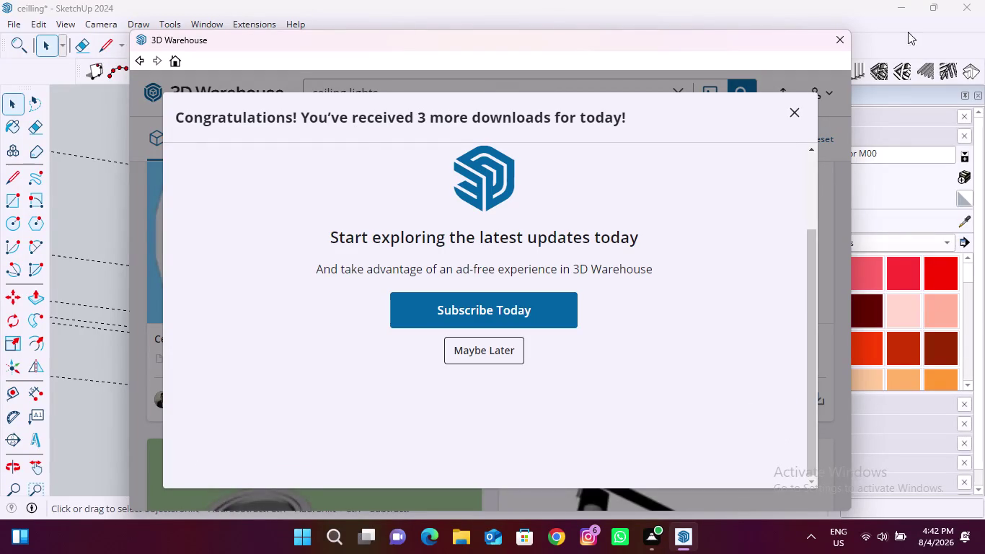
Download the 3D Warehouse 'ceiling light OL251733' and load it straight into the ceiling model.
click(791, 112)
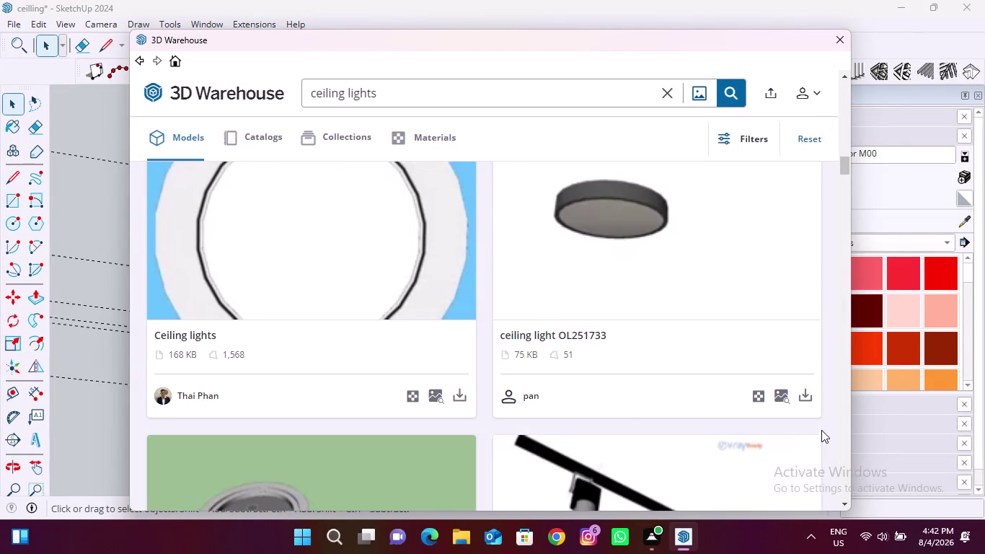
click(809, 397)
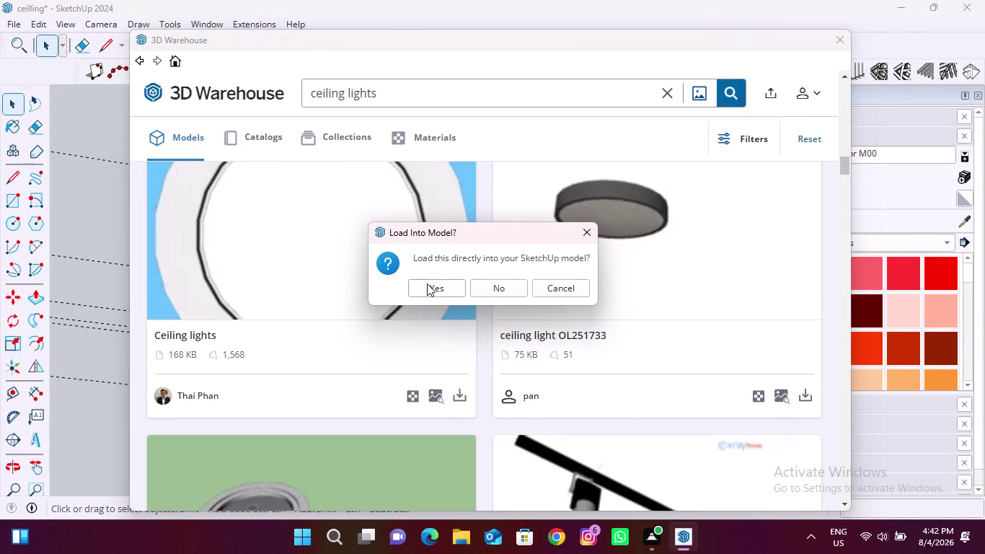
click(427, 283)
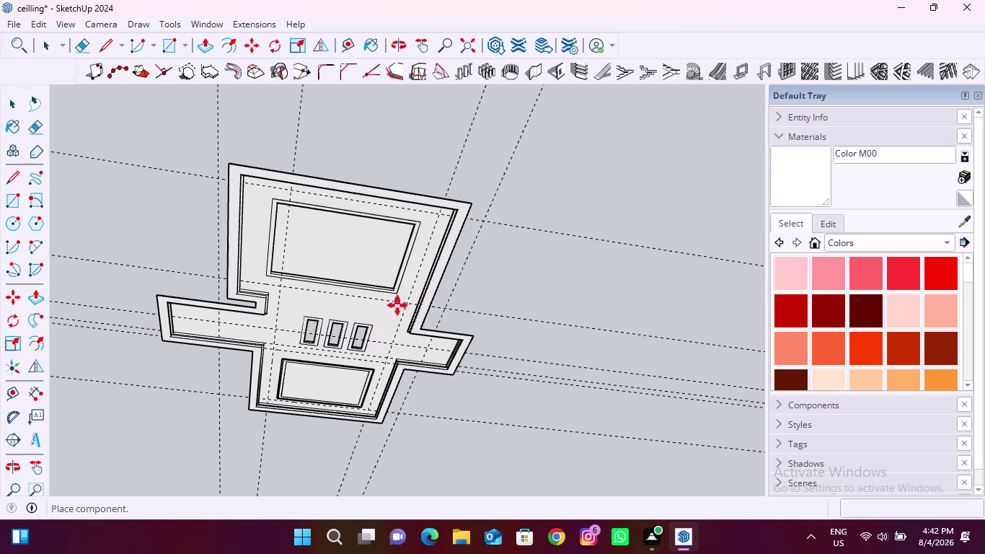
Drop the downloaded ceiling light onto the false ceiling.
scroll(up, 3)
scroll(up, 3)
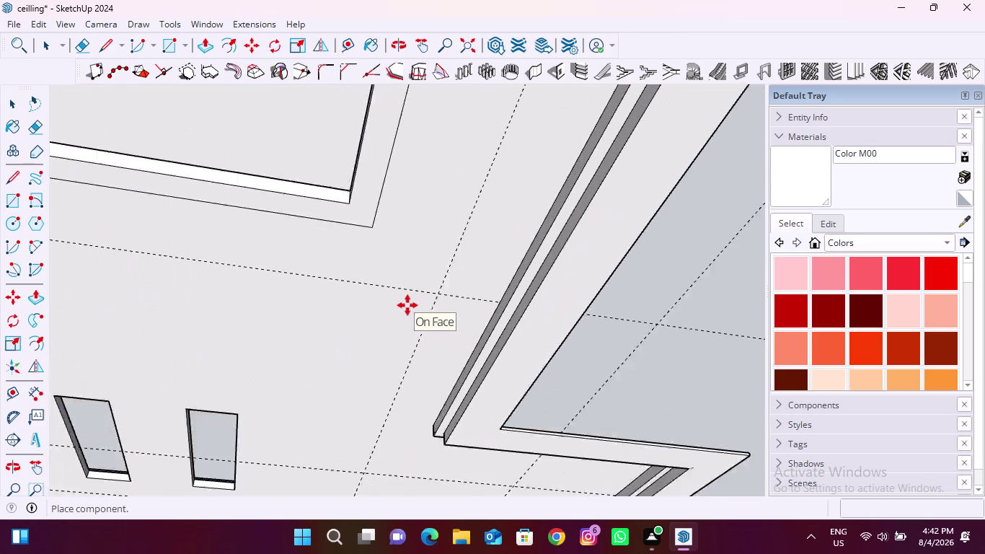
scroll(up, 3)
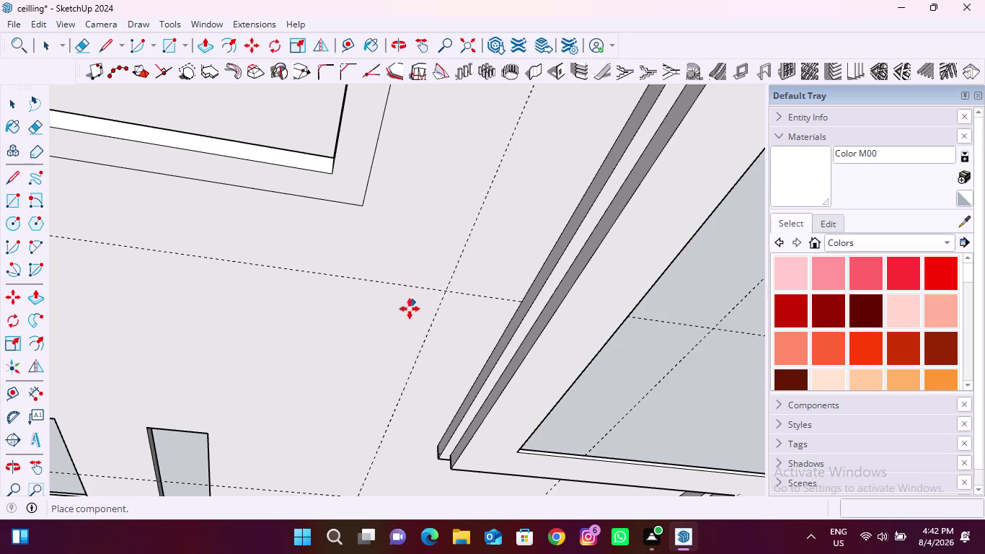
scroll(down, 3)
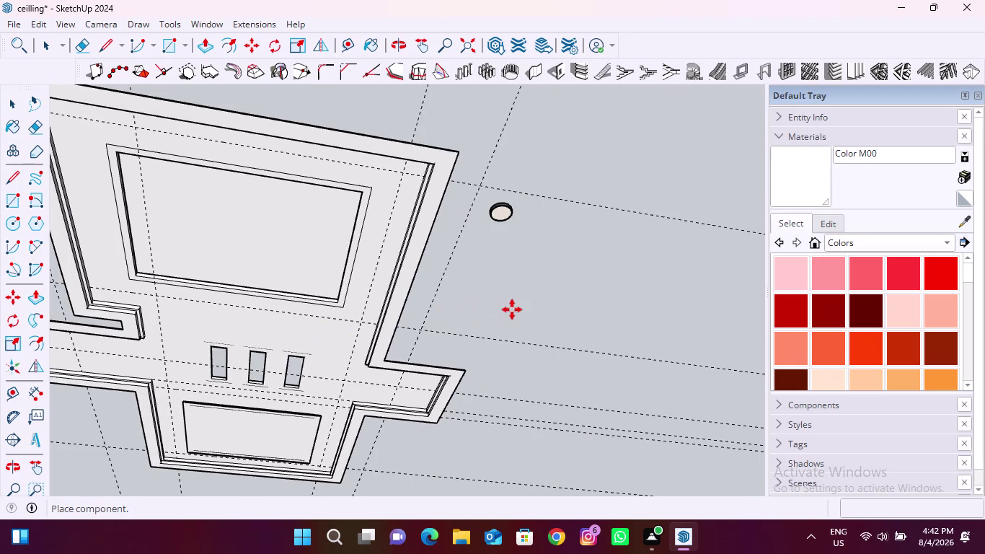
click(512, 318)
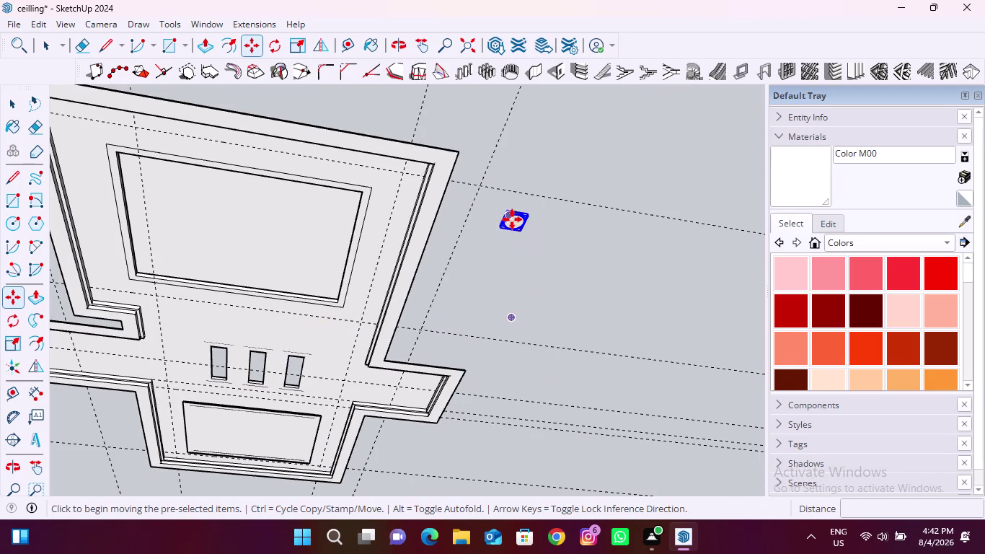
scroll(up, 3)
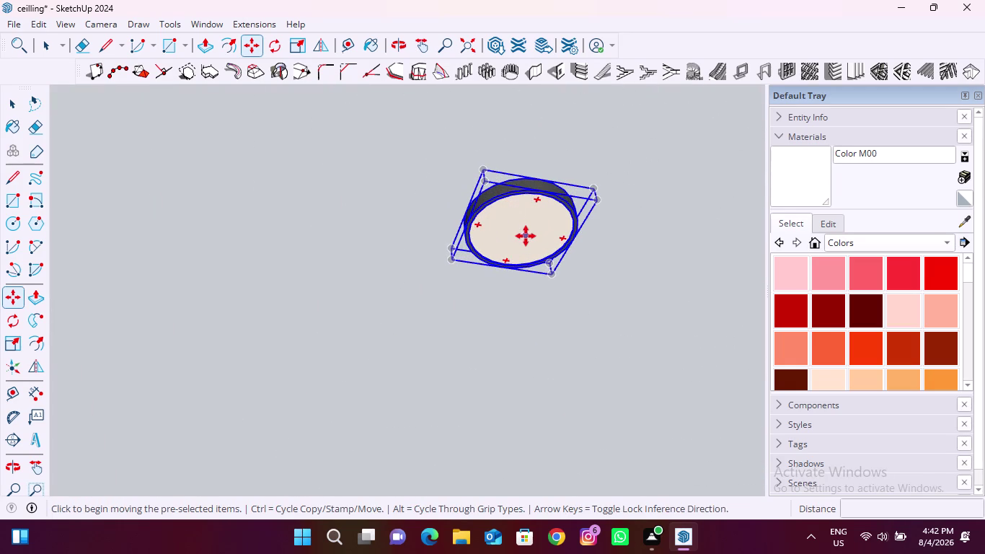
Move the light to a spot near the panel's corner.
click(525, 234)
scroll(down, 3)
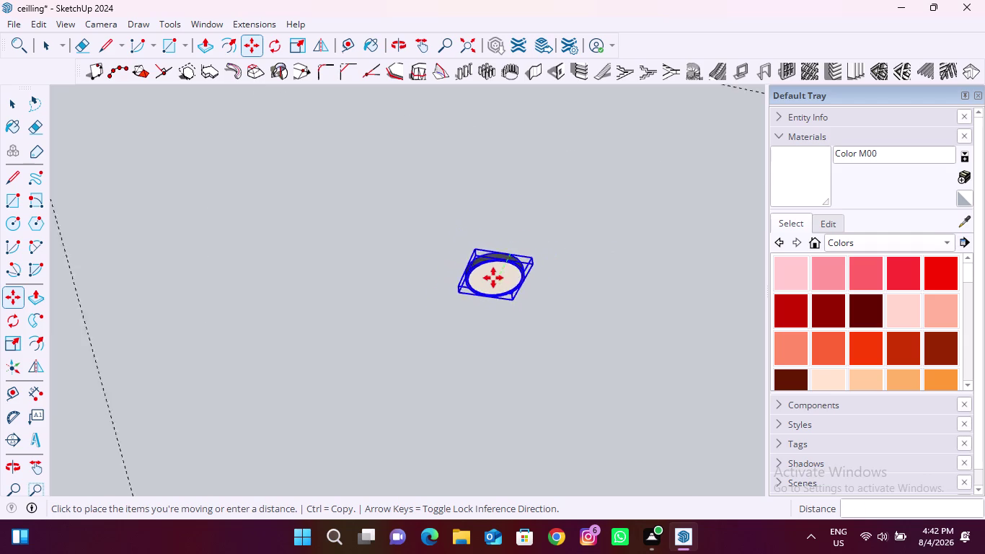
scroll(down, 3)
scroll(up, 3)
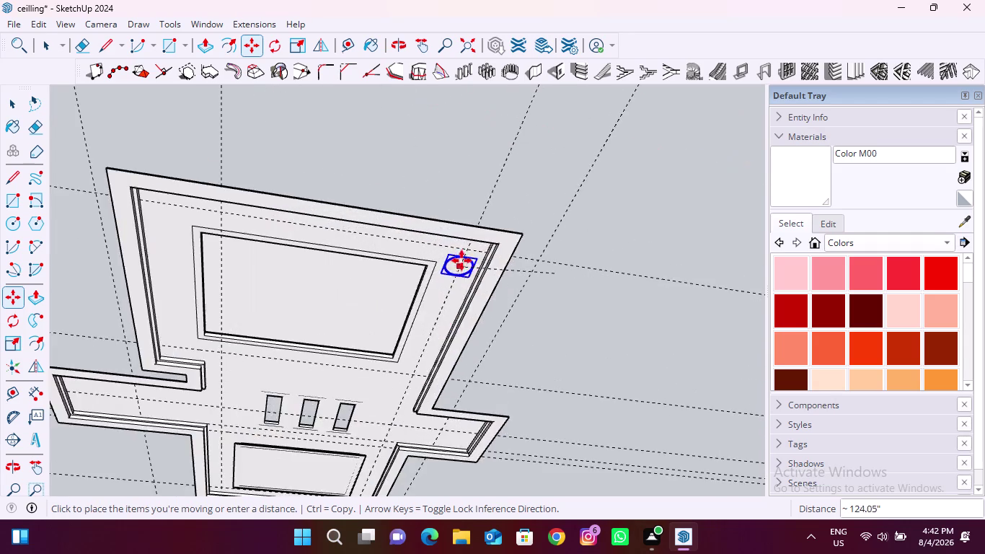
scroll(up, 3)
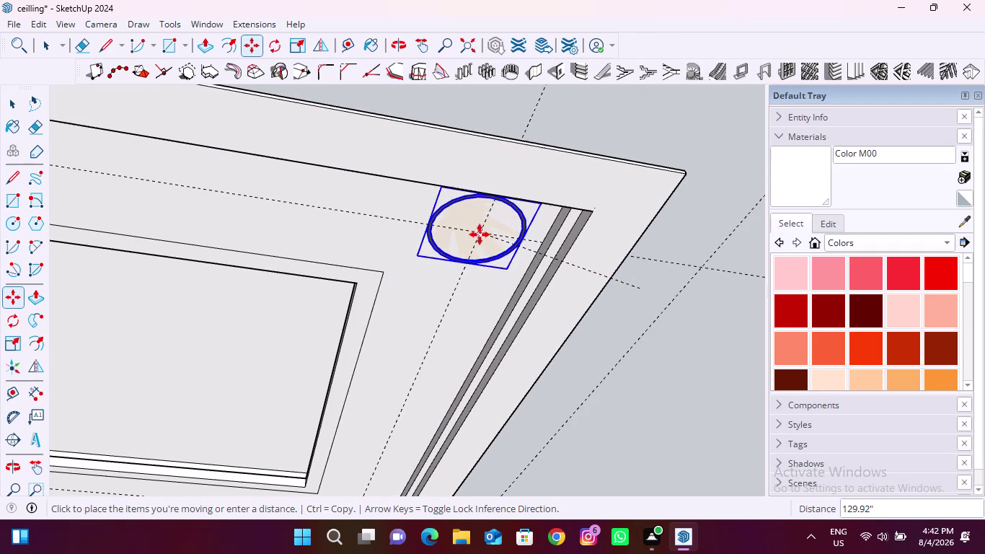
scroll(down, 3)
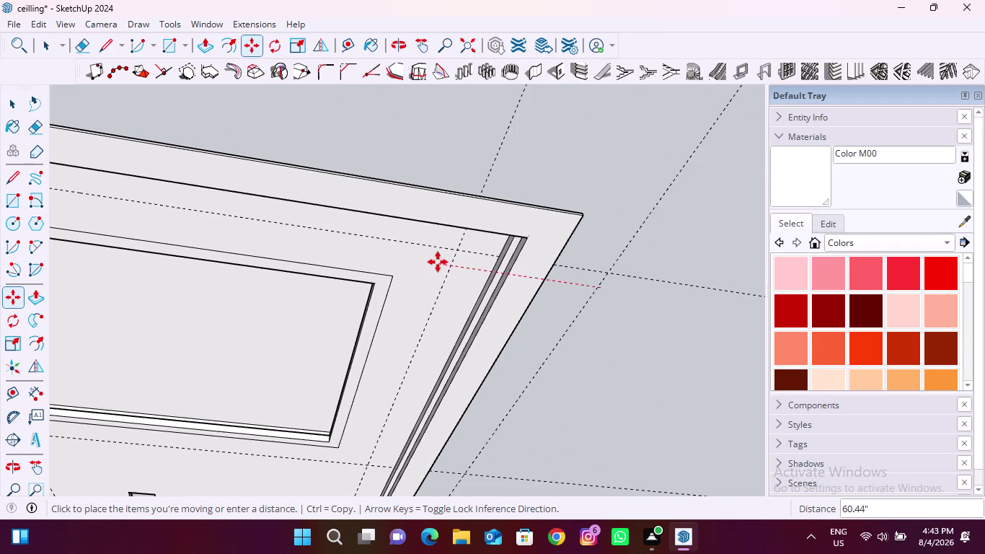
scroll(down, 3)
scroll(up, 3)
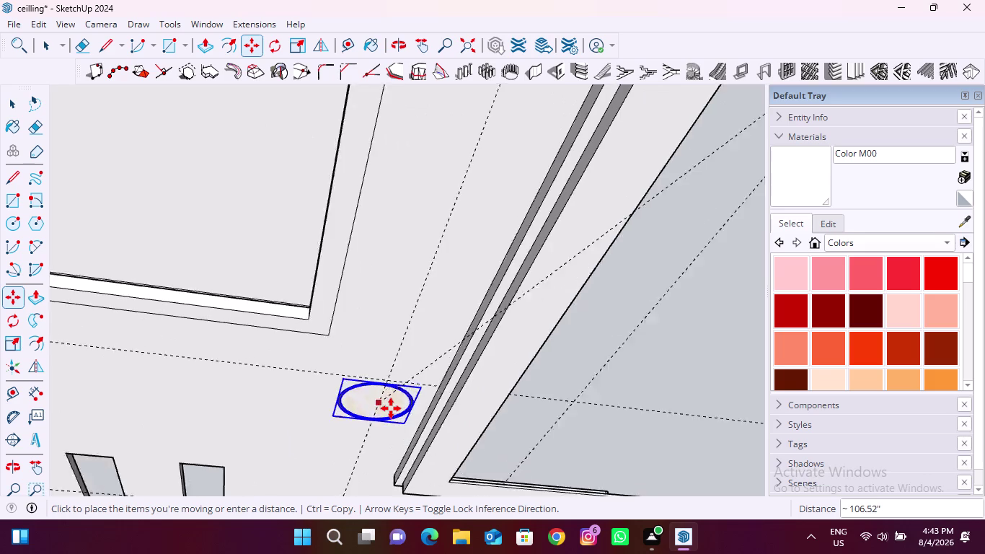
scroll(up, 3)
click(382, 349)
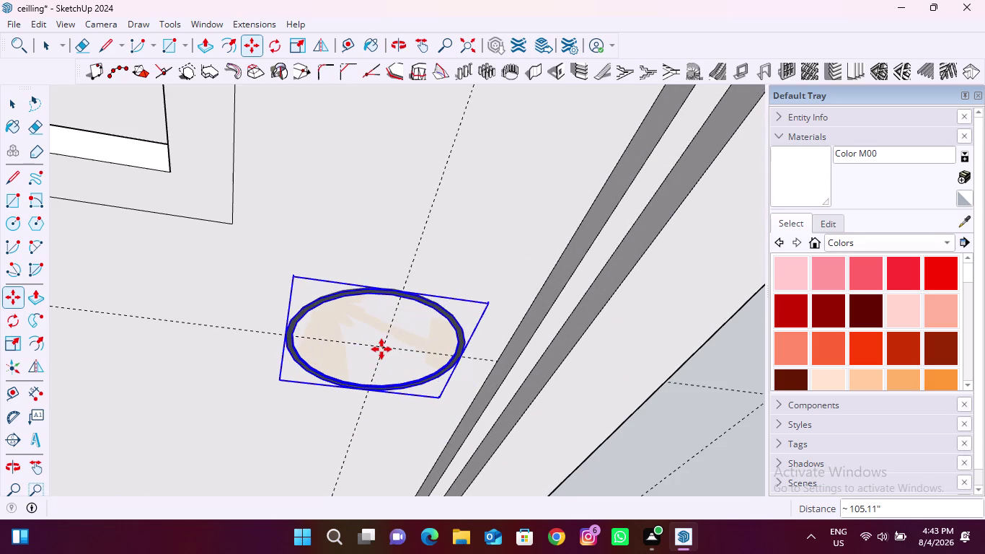
Centre the light on the guide-line intersection near the corner.
scroll(down, 3)
middle_drag(354, 398, 318, 232)
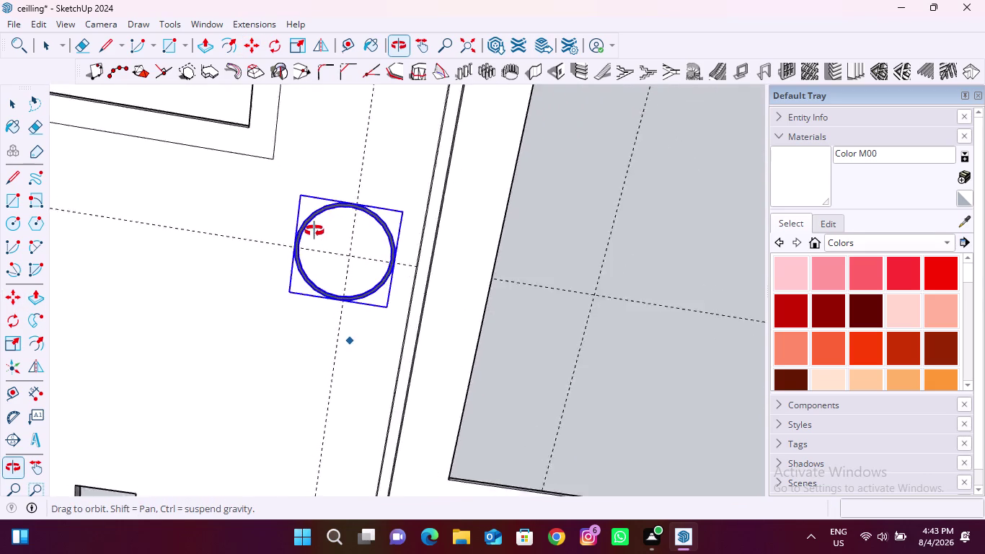
middle_drag(318, 232, 252, 223)
scroll(up, 3)
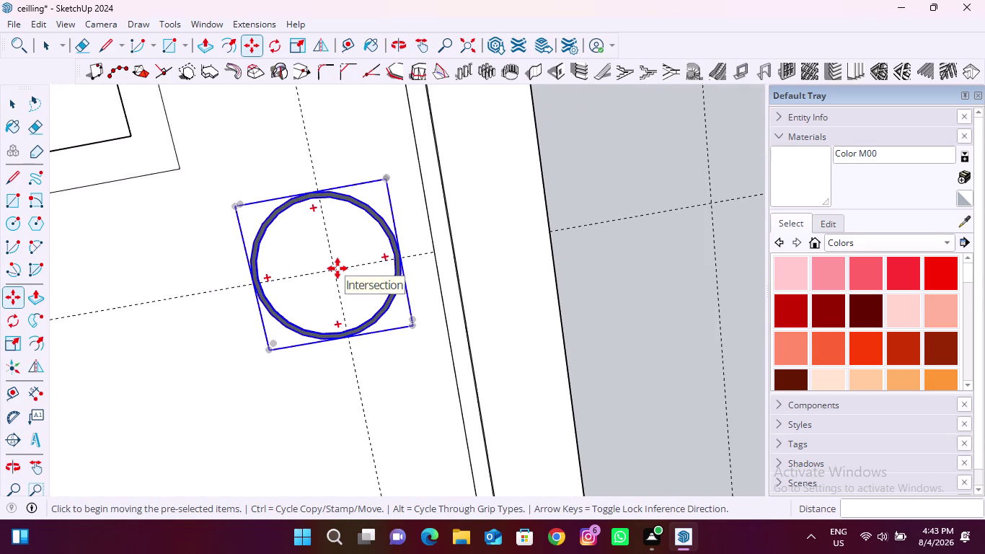
click(320, 267)
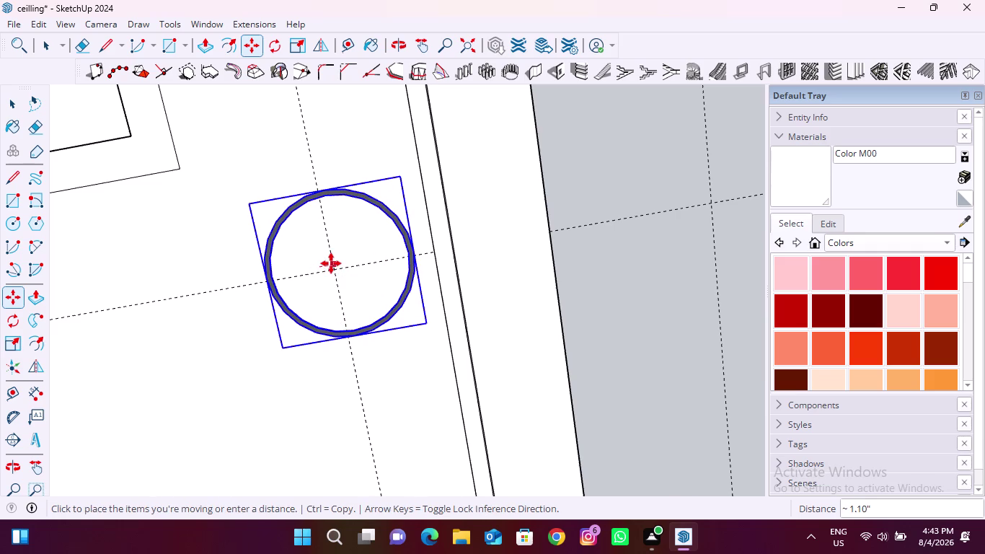
click(329, 263)
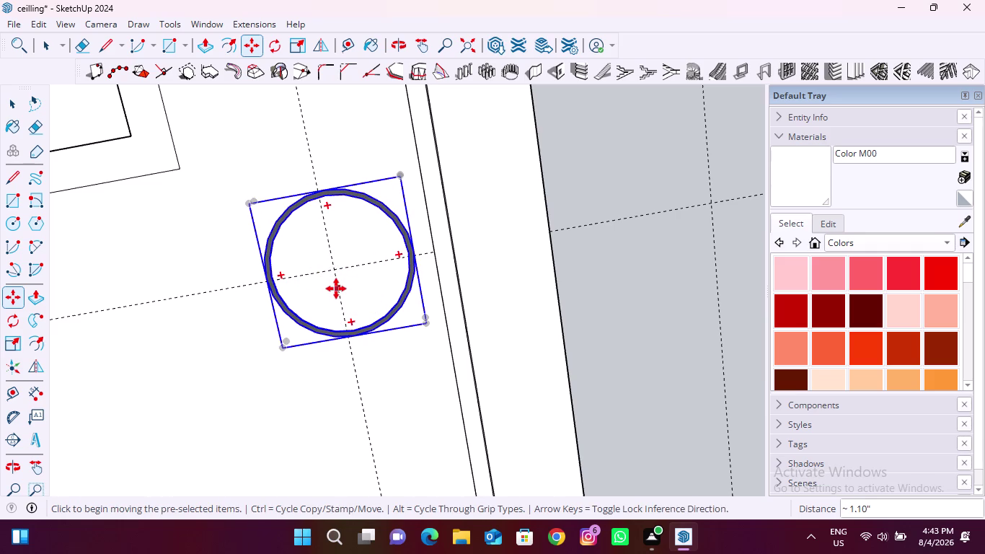
Shrink the ceiling light uniformly with Scale from a corner grip, twice.
key(s)
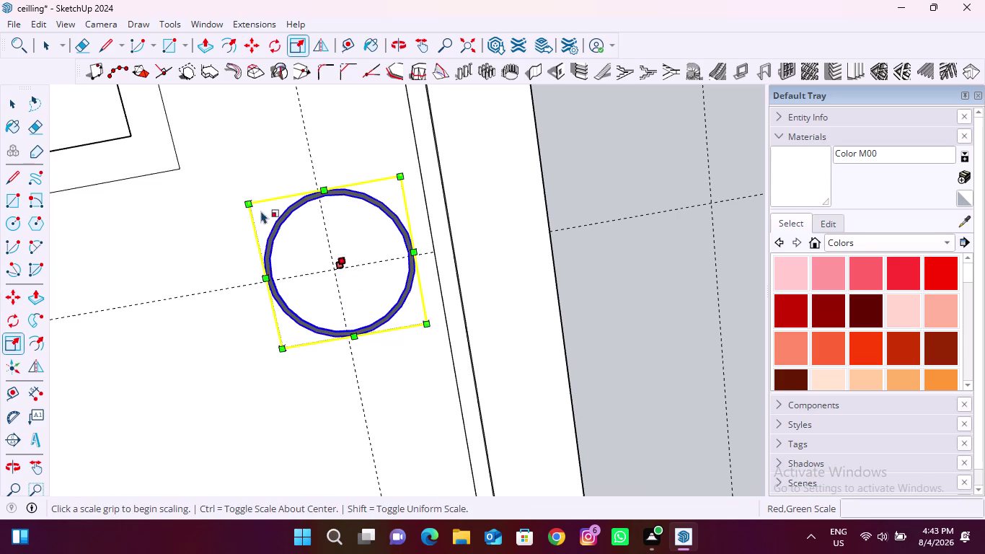
click(244, 202)
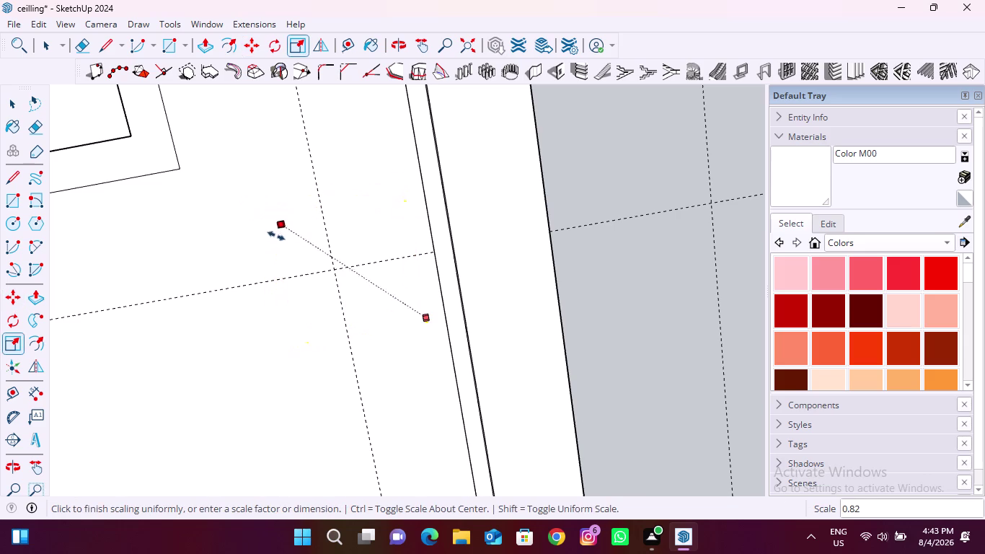
click(285, 242)
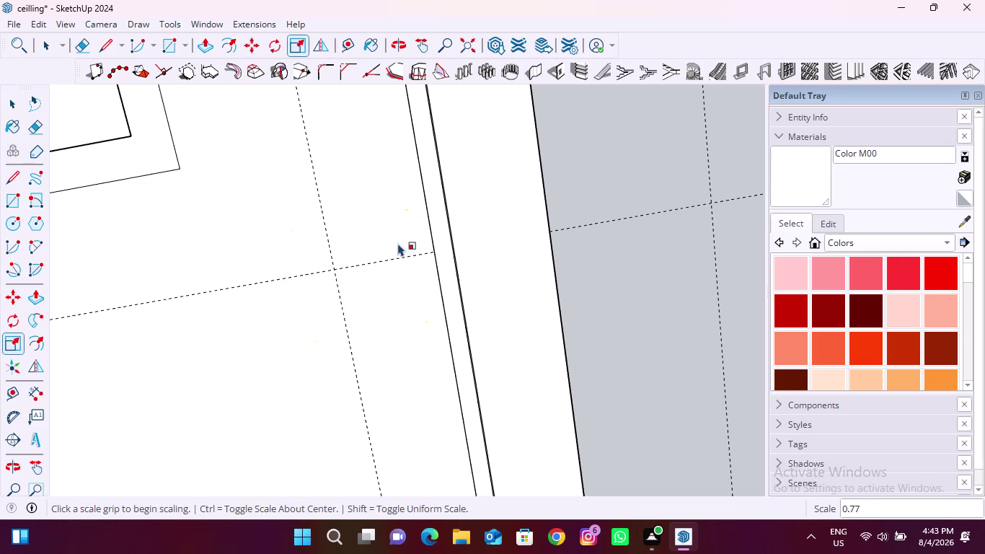
middle_drag(582, 225, 373, 467)
middle_drag(391, 292, 322, 471)
scroll(up, 3)
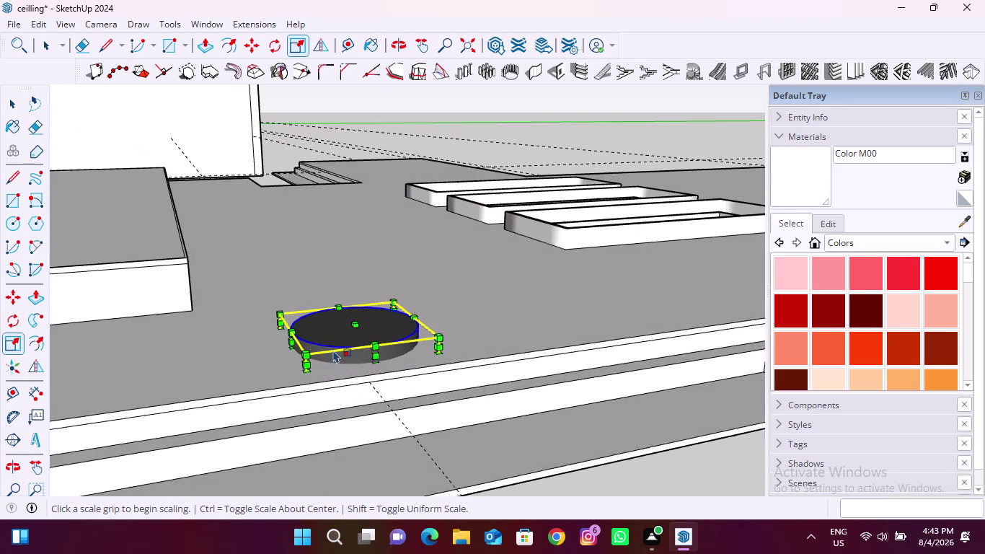
middle_drag(364, 330, 339, 372)
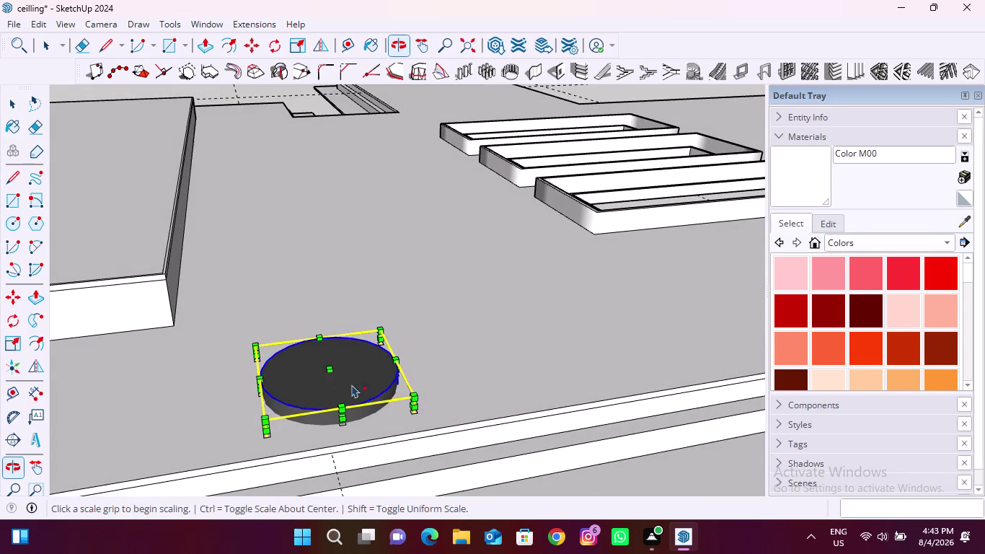
click(414, 398)
click(388, 388)
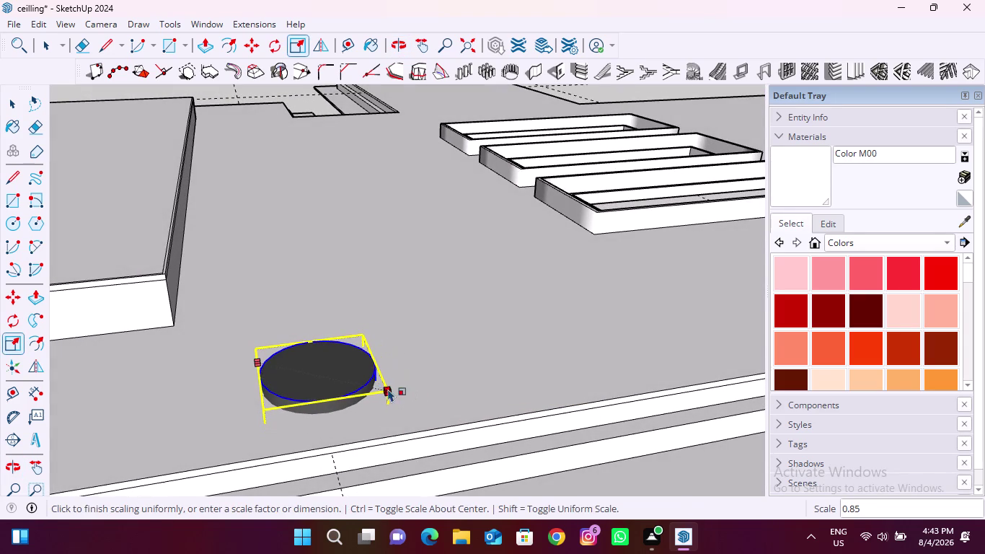
Move the light up along the blue axis against the ceiling underside.
key(m)
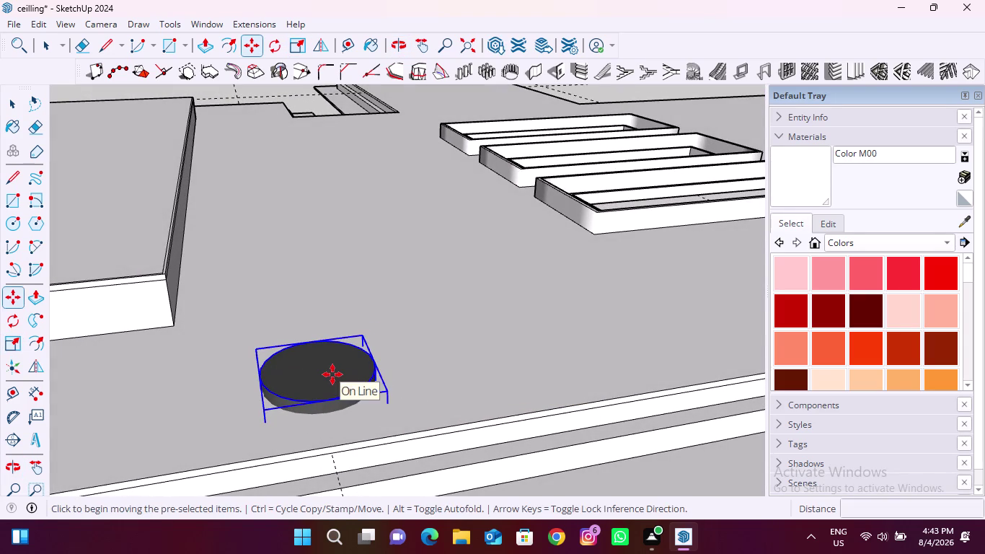
click(332, 374)
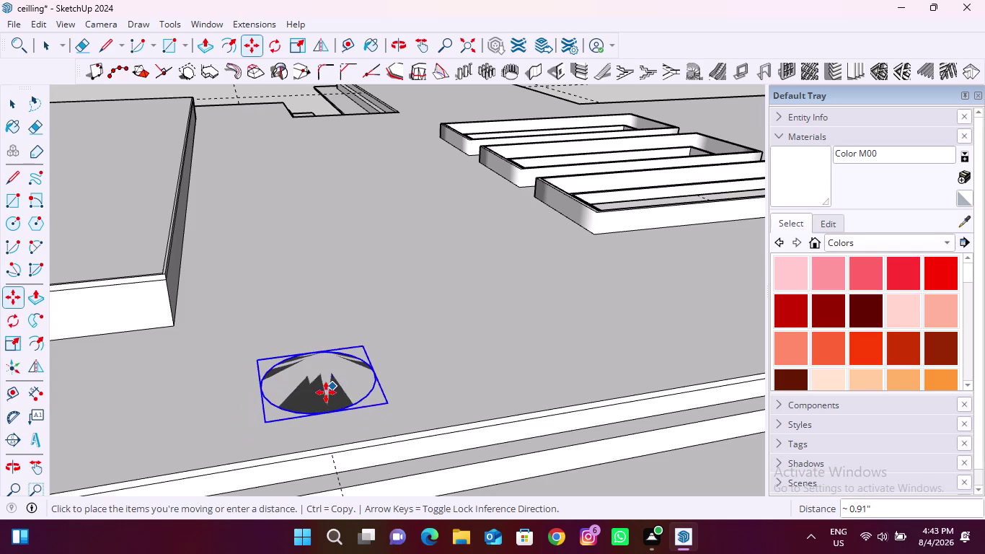
key(Up)
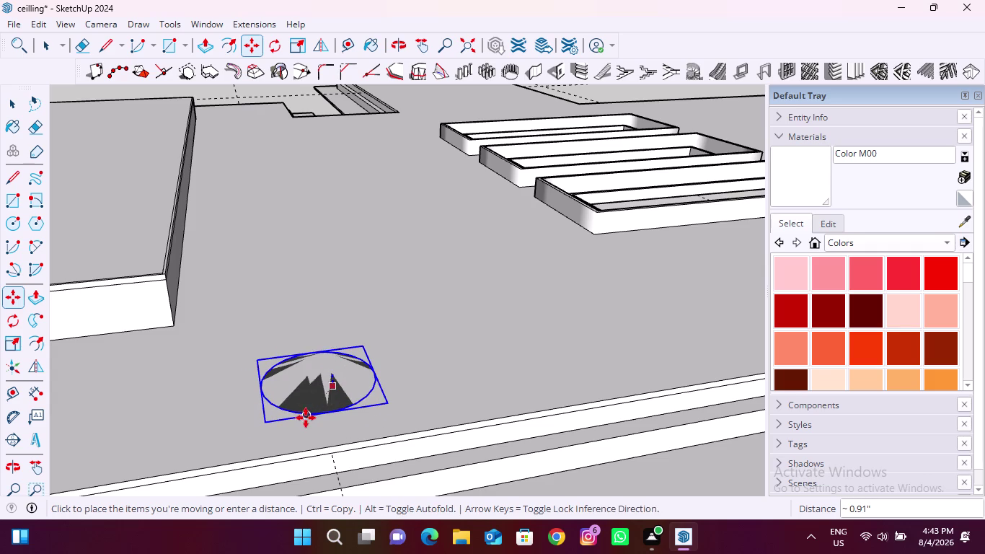
middle_drag(305, 418, 550, 204)
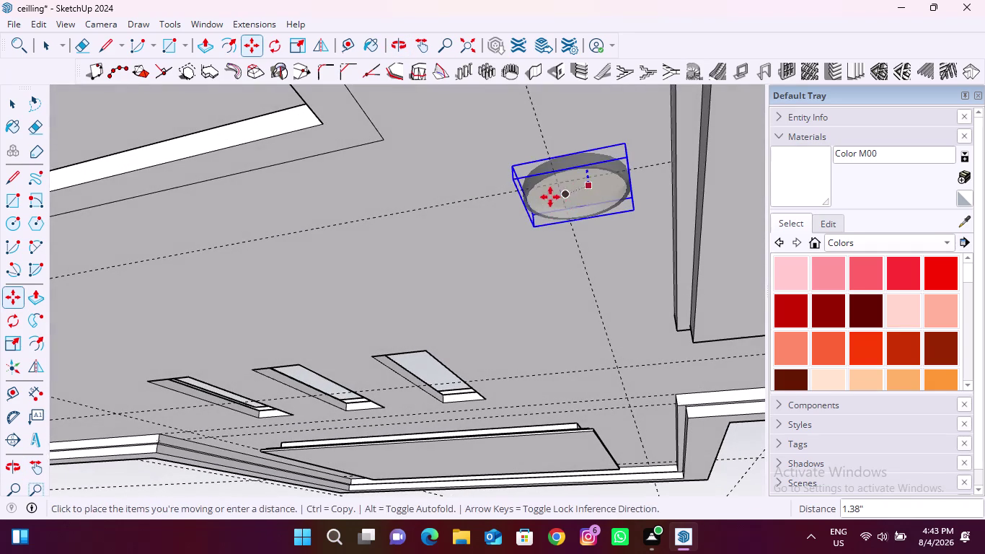
click(547, 220)
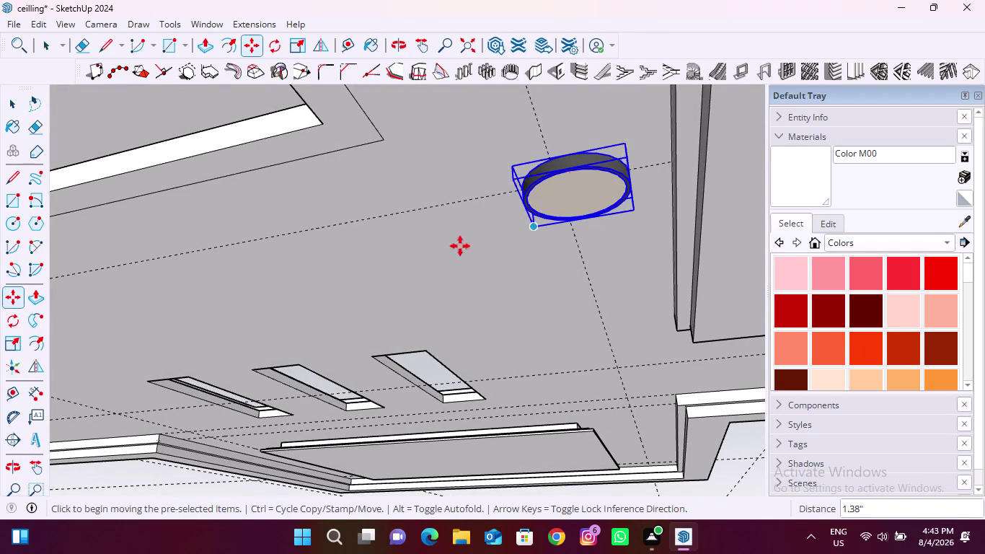
Nudge the round light slightly sideways on the ceiling.
scroll(down, 3)
middle_drag(408, 303, 504, 220)
scroll(down, 3)
scroll(up, 3)
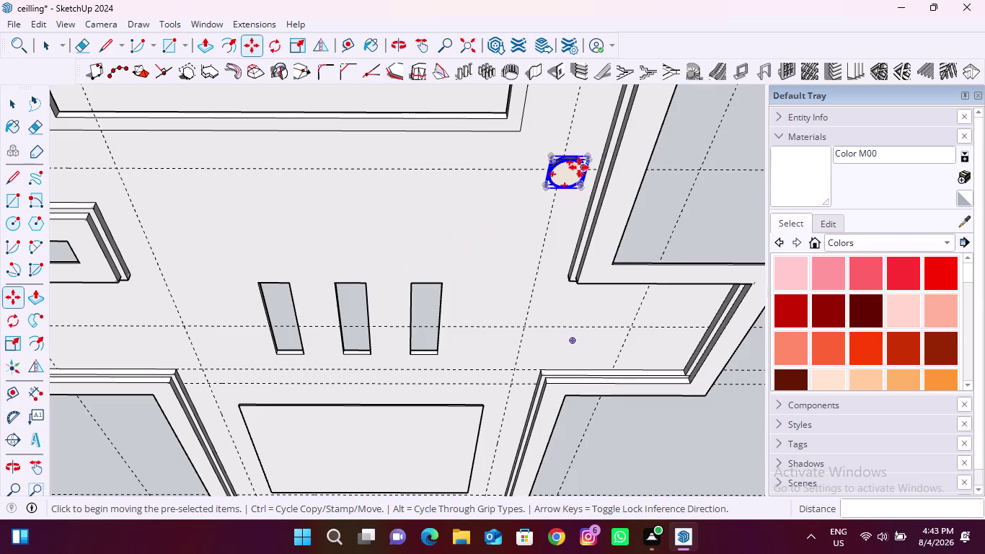
scroll(up, 3)
click(550, 182)
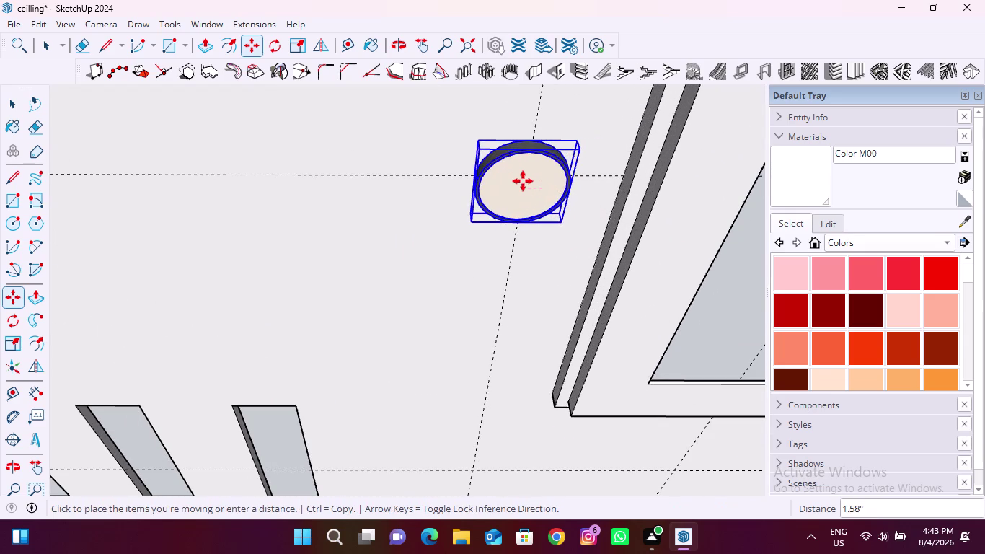
click(527, 179)
From a side view, raise the light vertically until flush with the ceiling.
scroll(down, 3)
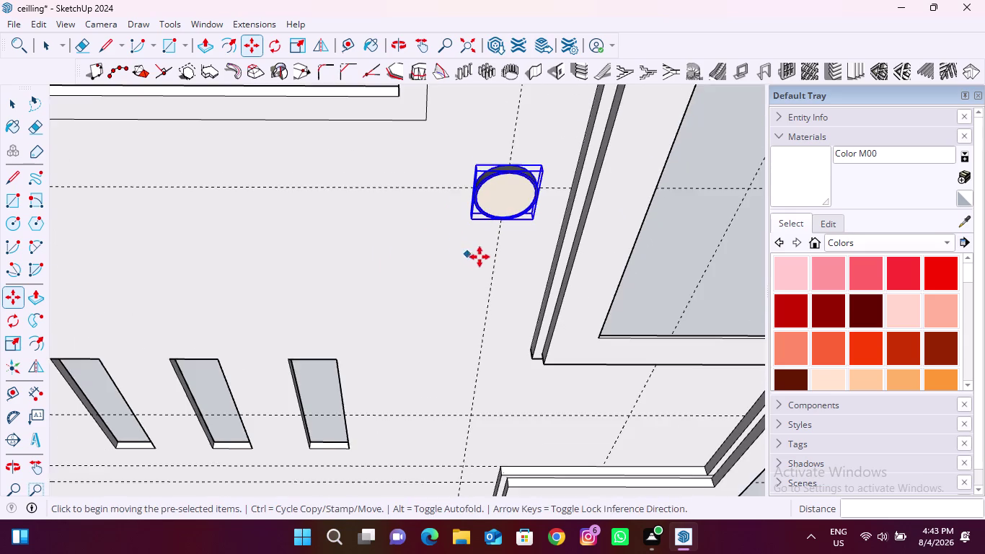
middle_drag(484, 256, 493, 181)
scroll(down, 3)
scroll(up, 3)
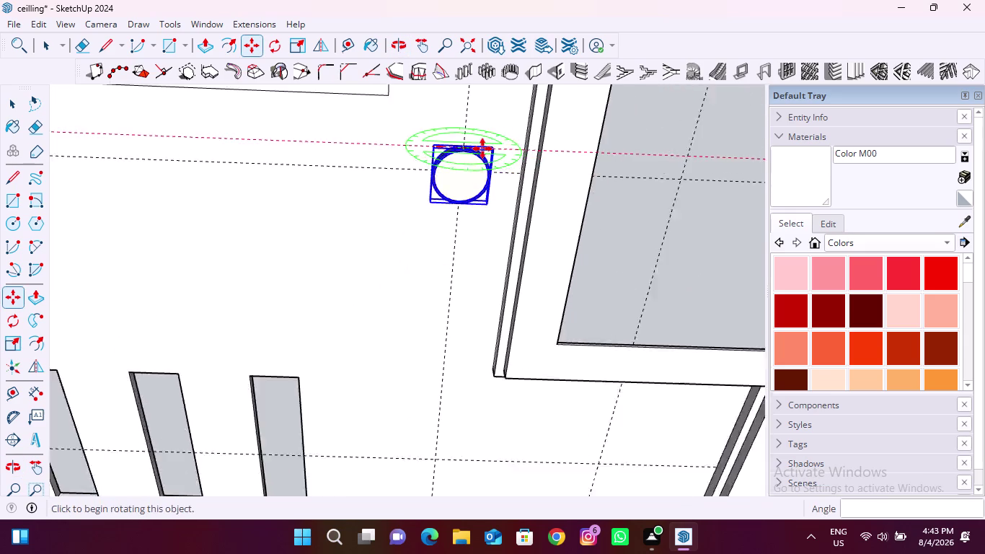
scroll(up, 3)
scroll(up, 3)
middle_drag(462, 149, 395, 381)
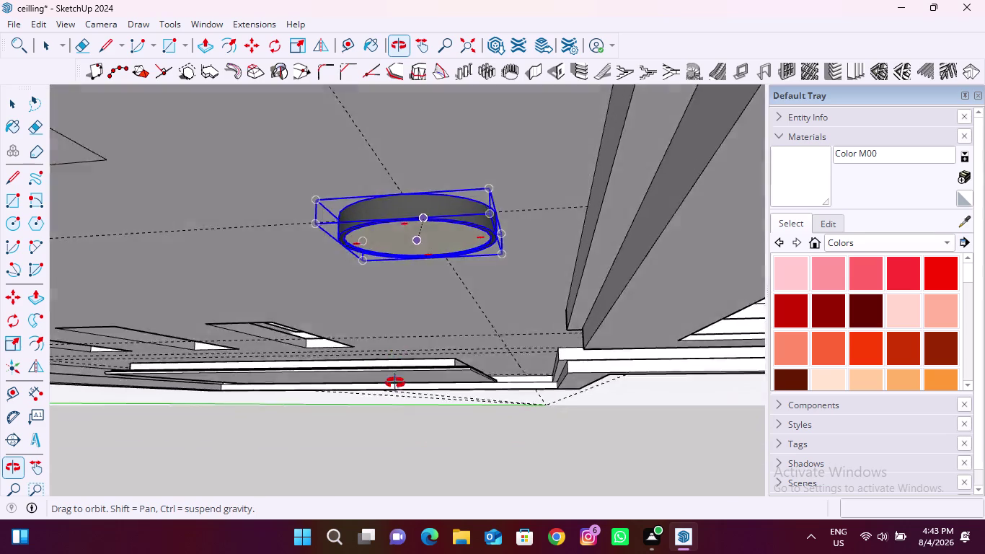
middle_drag(395, 382, 398, 388)
scroll(up, 3)
middle_drag(446, 228, 450, 273)
middle_drag(455, 266, 470, 240)
scroll(up, 3)
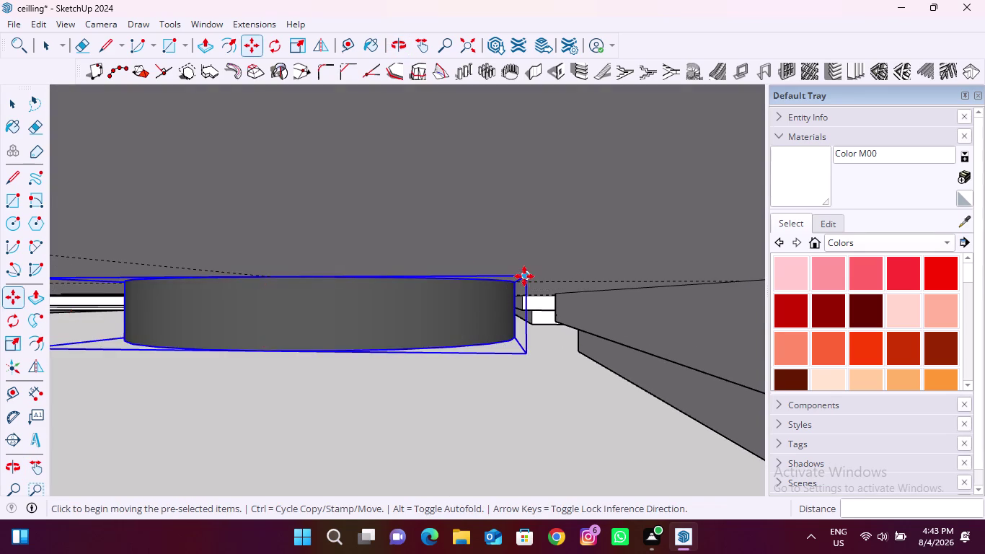
click(524, 276)
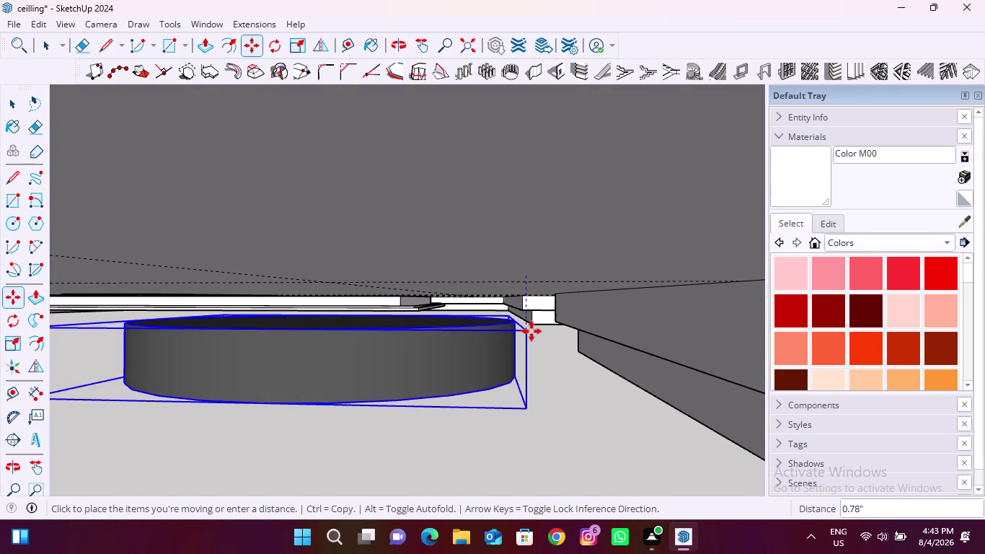
key(Up)
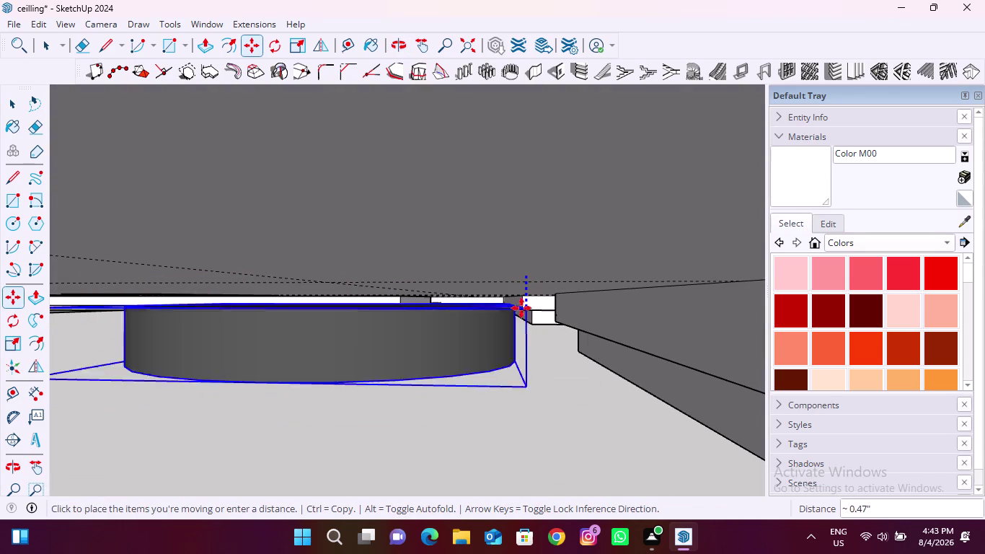
click(527, 271)
Orbit back beneath the ceiling to view the seated light from below.
scroll(down, 3)
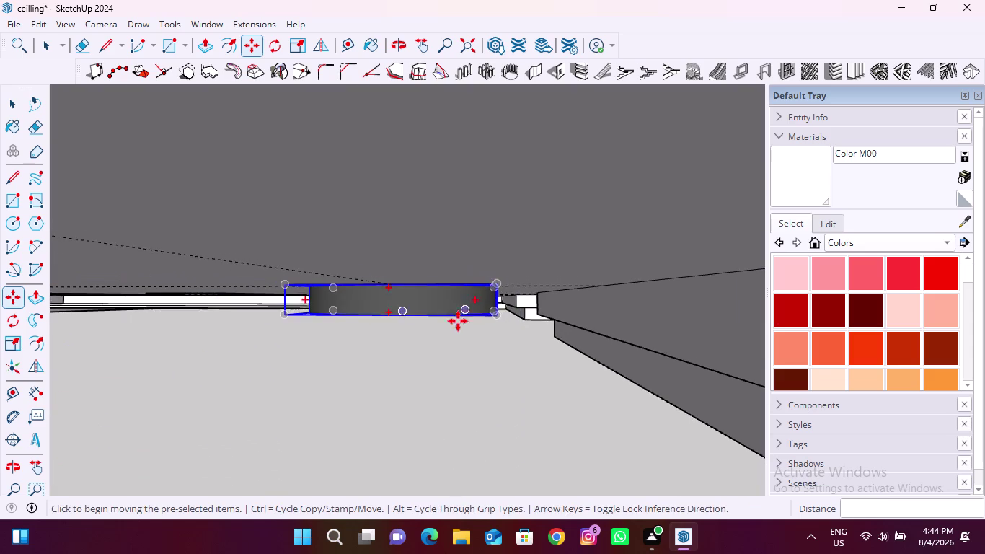
scroll(down, 3)
middle_drag(417, 377, 478, 277)
scroll(down, 3)
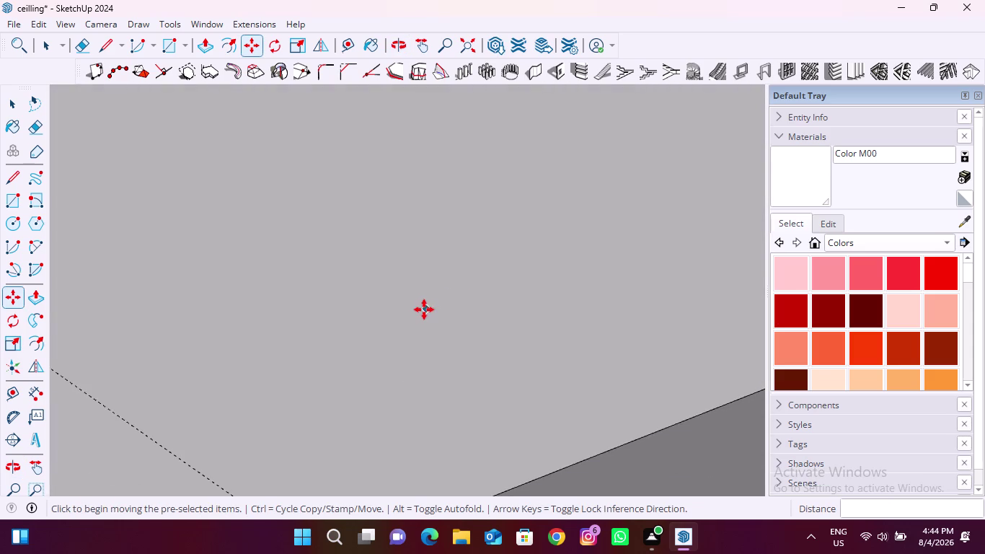
scroll(down, 3)
scroll(up, 3)
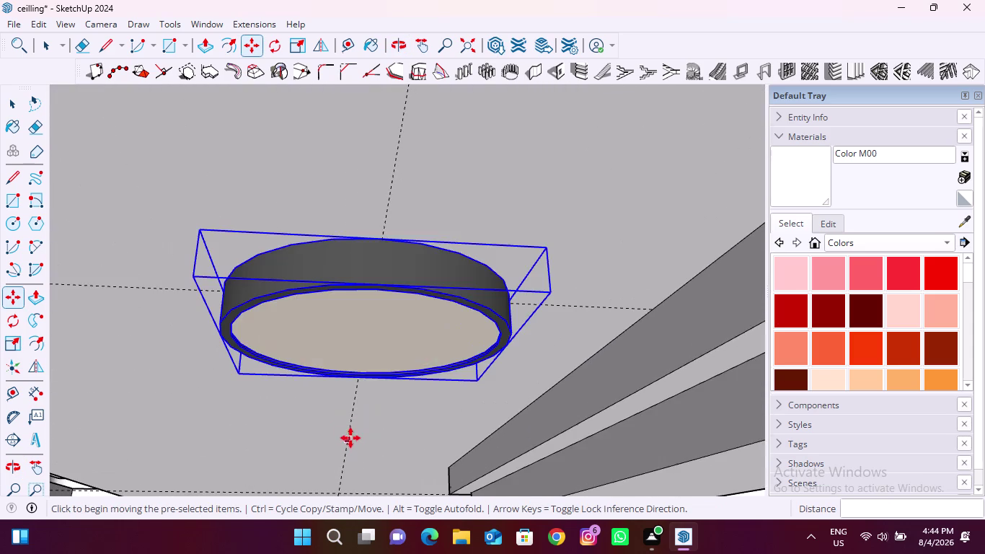
middle_drag(351, 437, 366, 387)
scroll(down, 3)
middle_drag(364, 388, 378, 361)
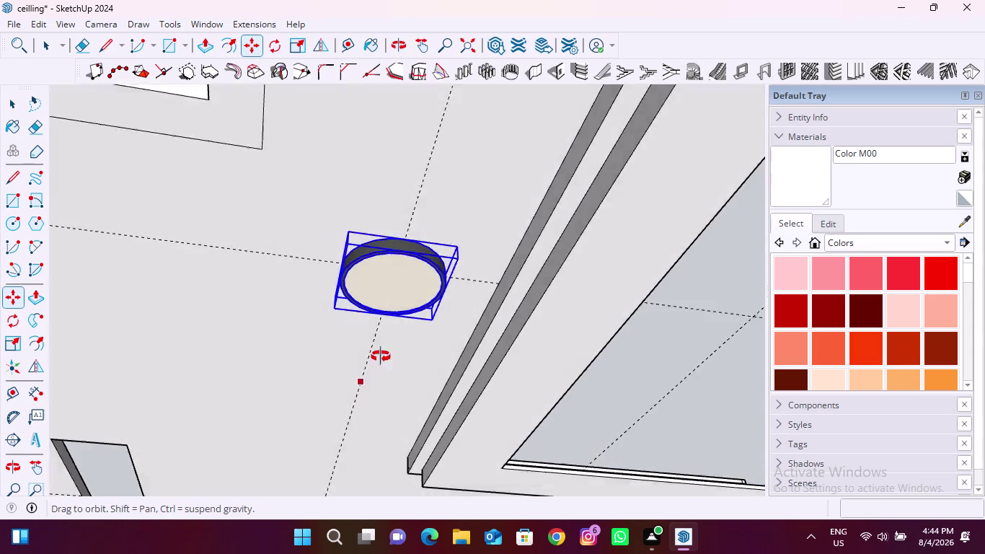
middle_drag(378, 361, 371, 291)
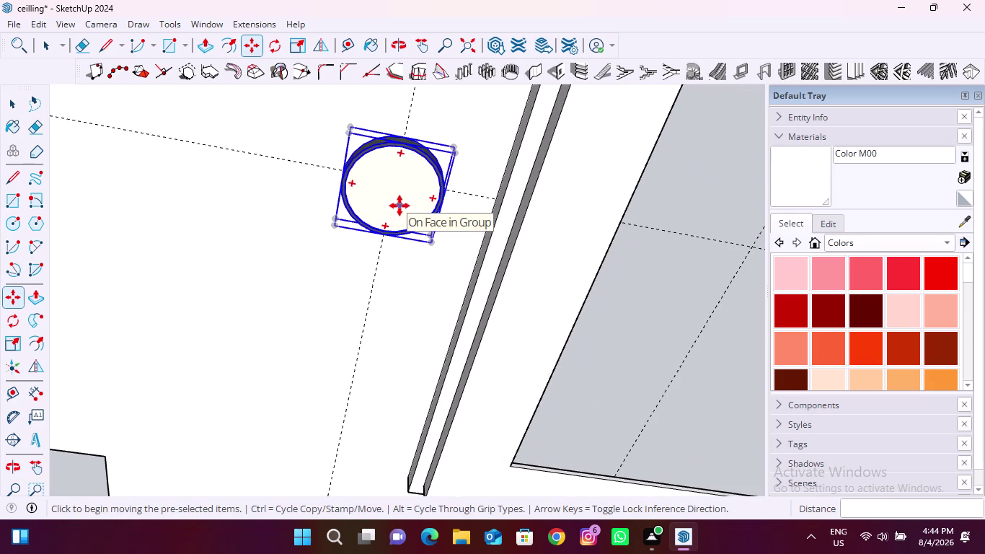
click(431, 243)
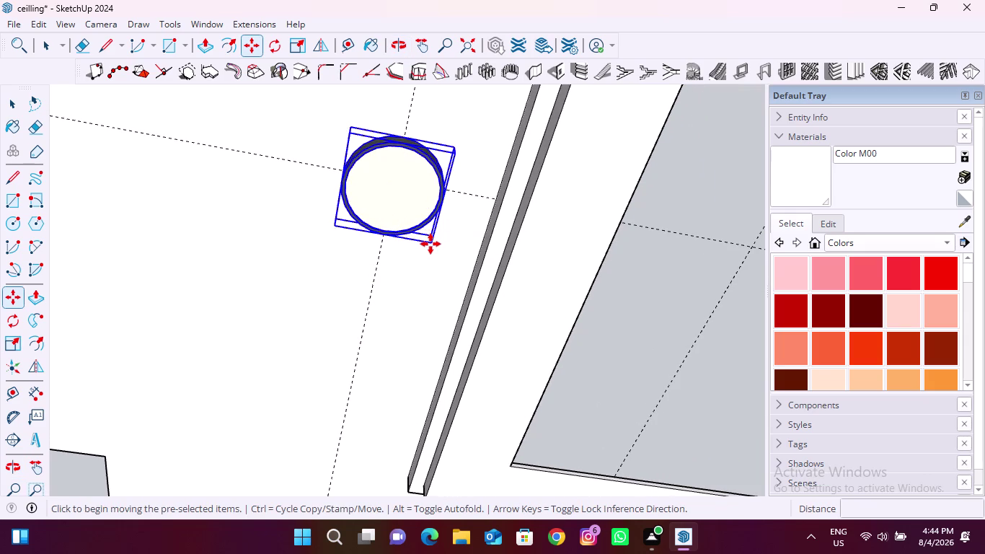
Place a copy of the downlight near the top panel's upper corner.
scroll(down, 3)
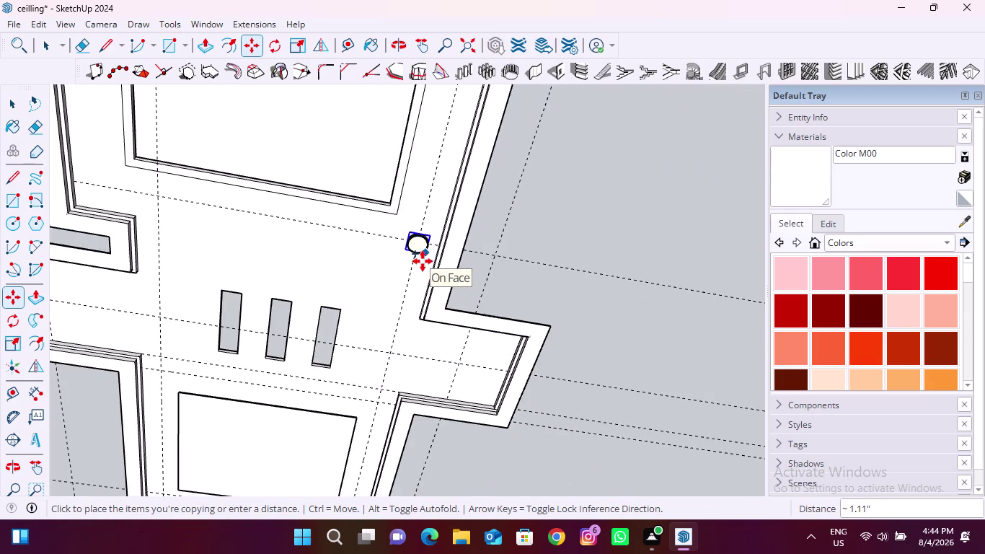
scroll(down, 3)
scroll(down, 3)
scroll(up, 3)
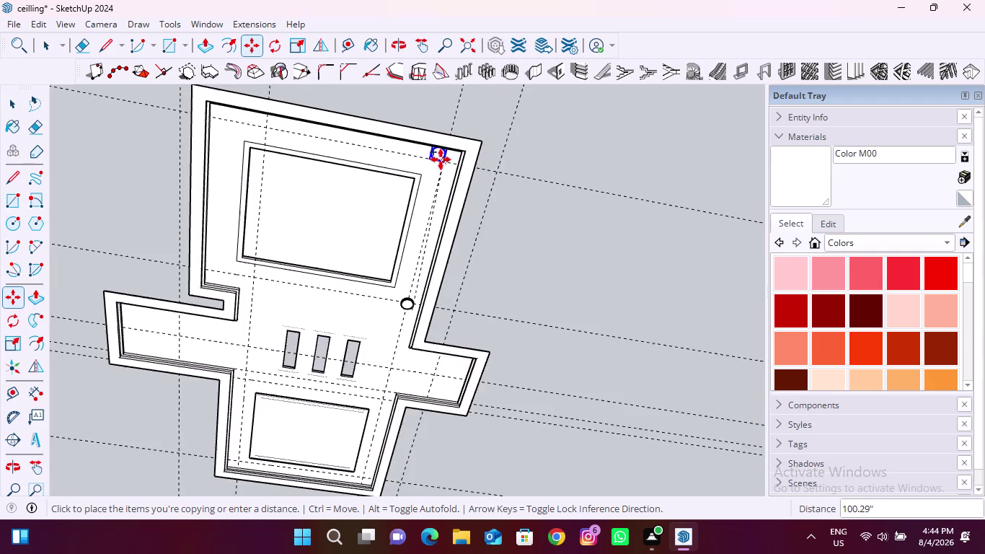
scroll(up, 3)
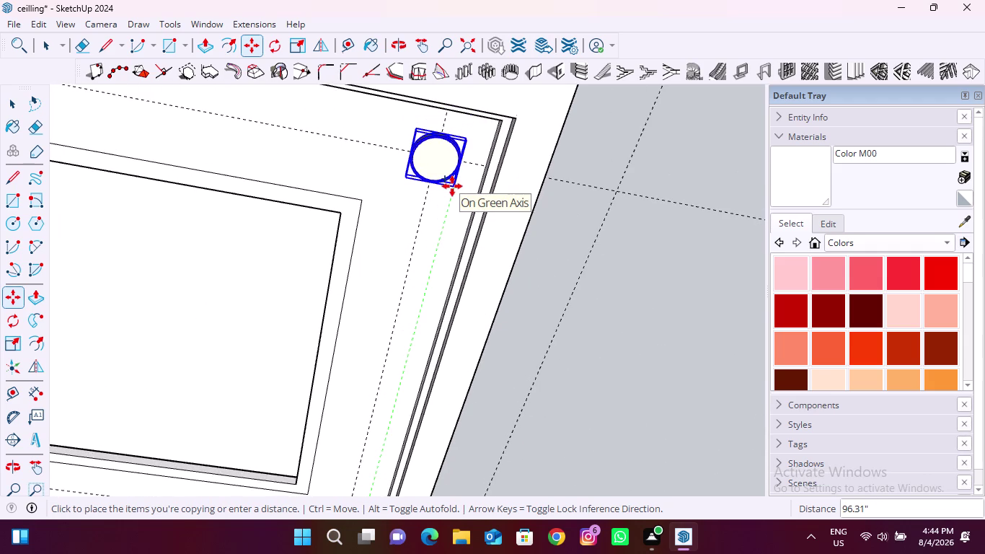
click(452, 186)
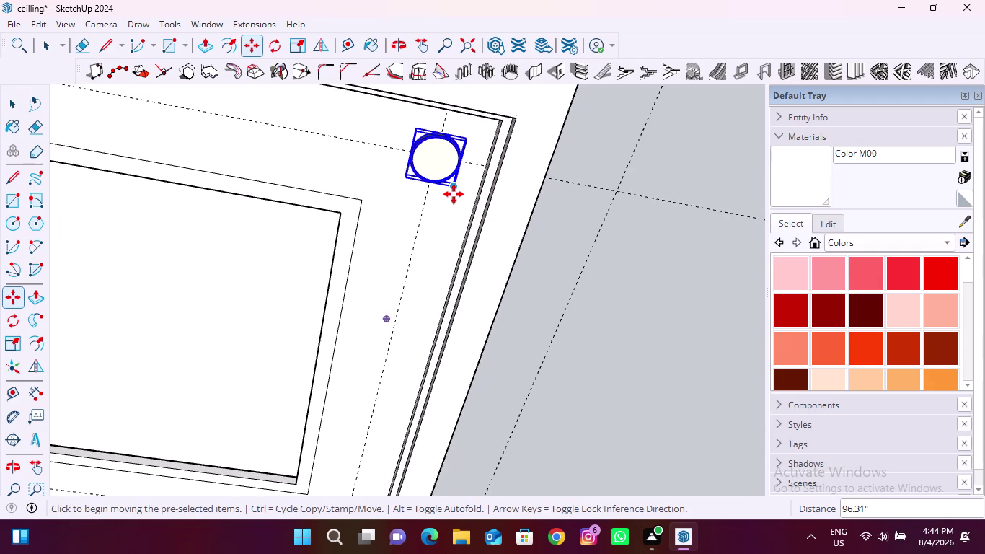
scroll(up, 3)
middle_drag(438, 189, 373, 220)
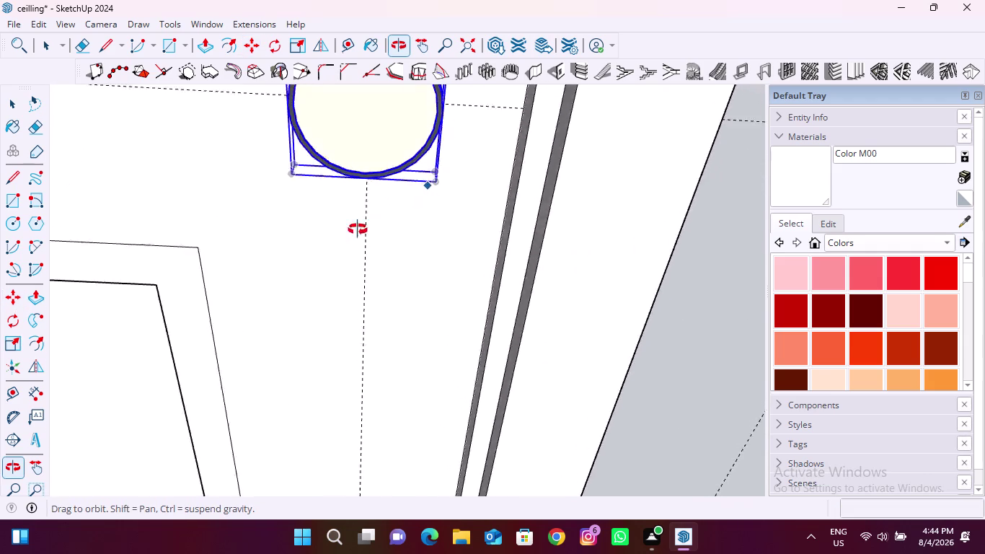
middle_drag(372, 220, 275, 316)
scroll(up, 3)
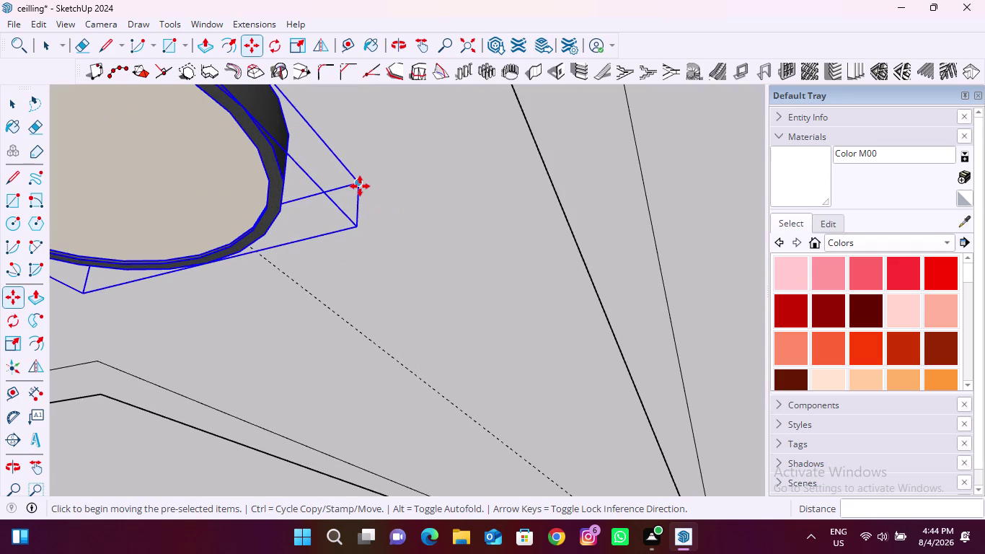
Start a second copy of the light, then cancel it with Escape.
click(360, 186)
scroll(down, 3)
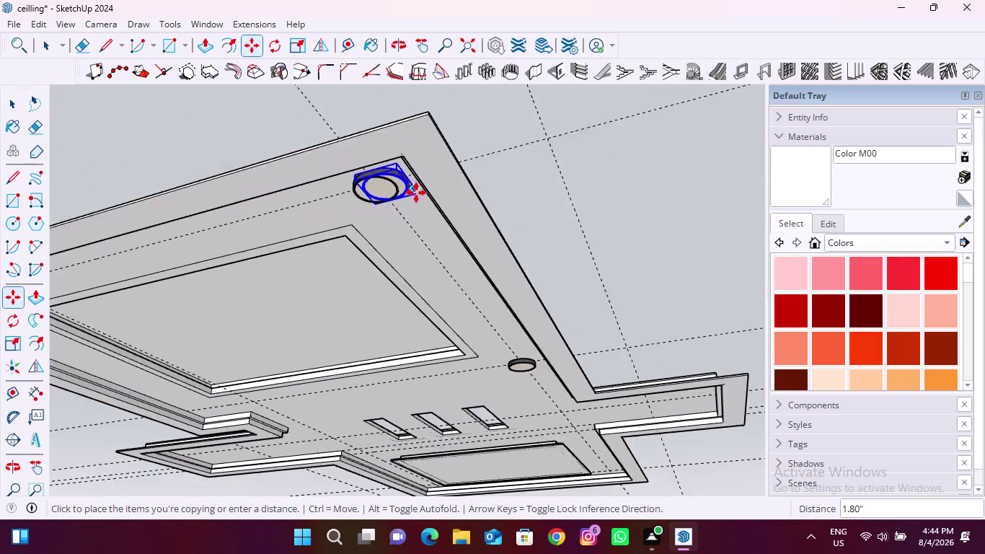
scroll(down, 3)
scroll(up, 3)
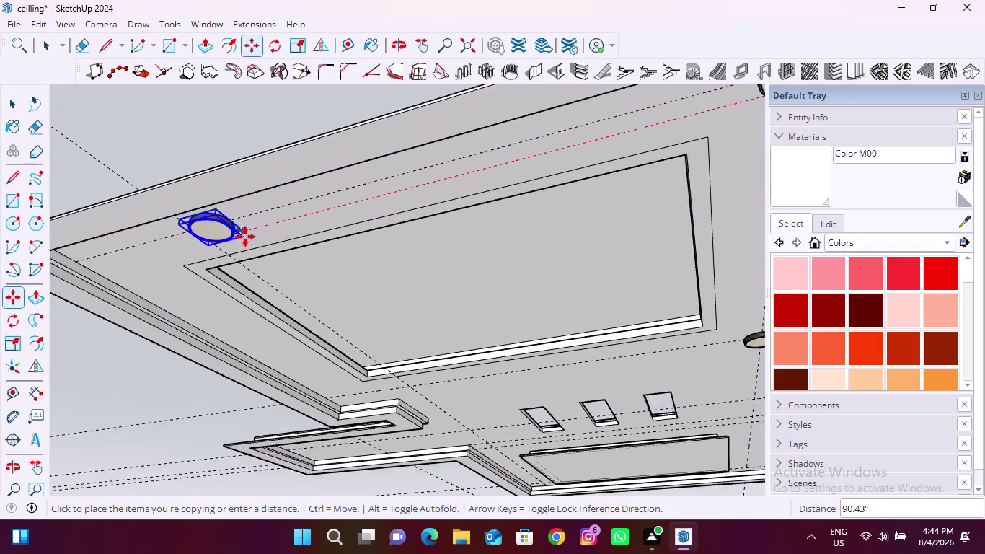
scroll(up, 3)
middle_drag(238, 237, 374, 154)
scroll(up, 3)
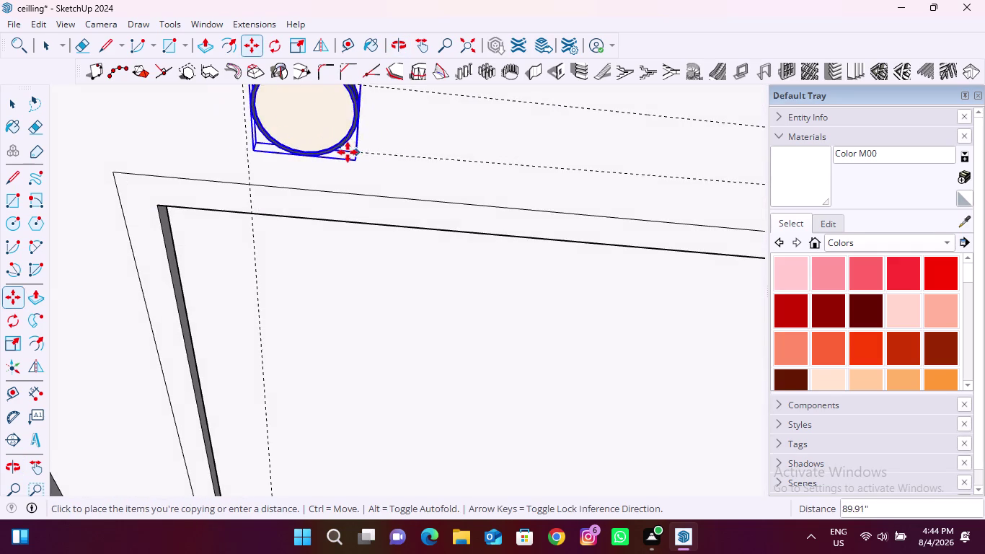
scroll(down, 3)
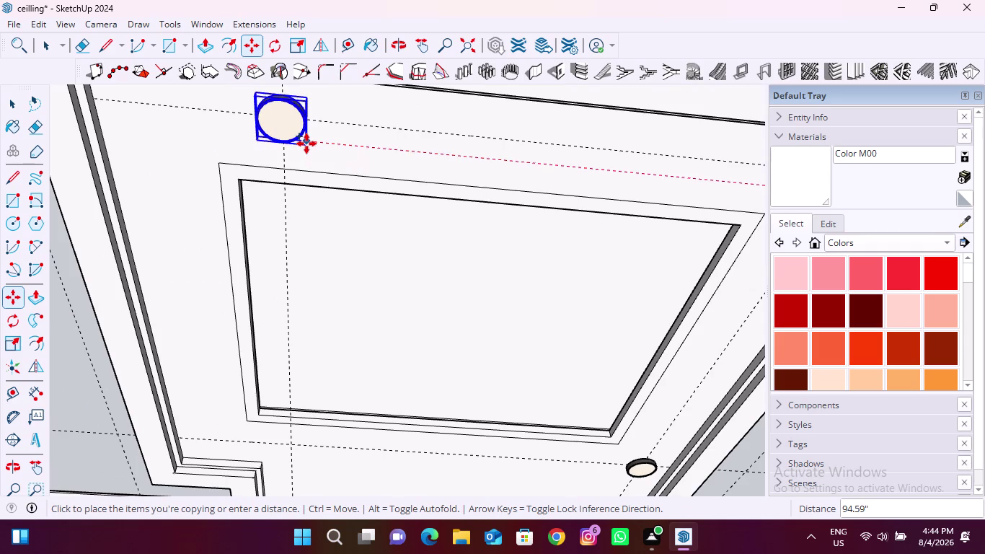
key(Escape)
scroll(down, 3)
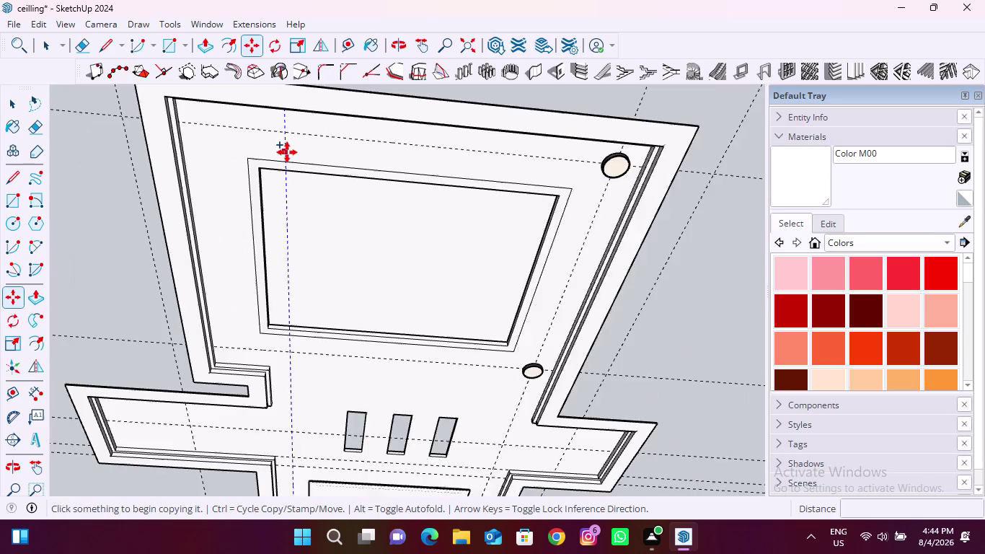
scroll(down, 3)
scroll(down, 3)
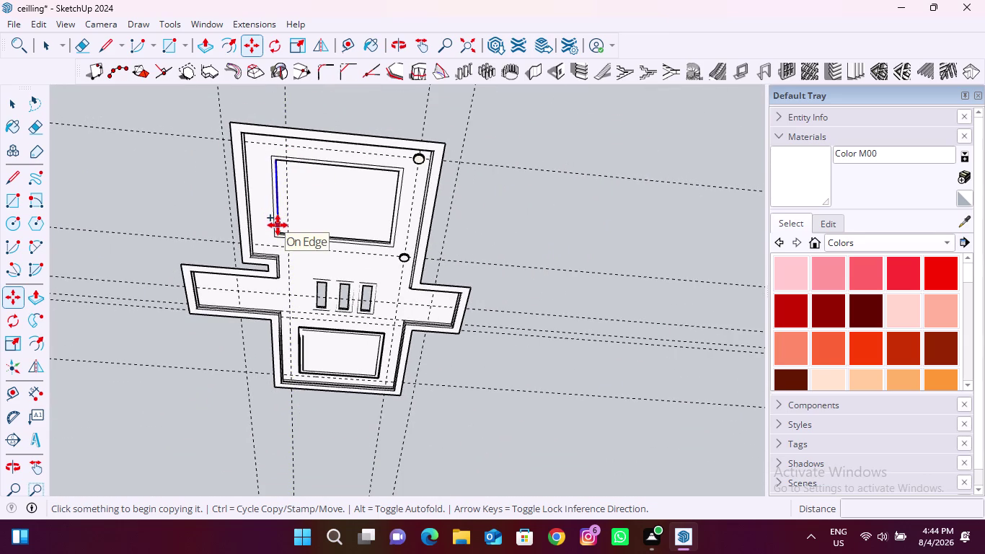
scroll(up, 3)
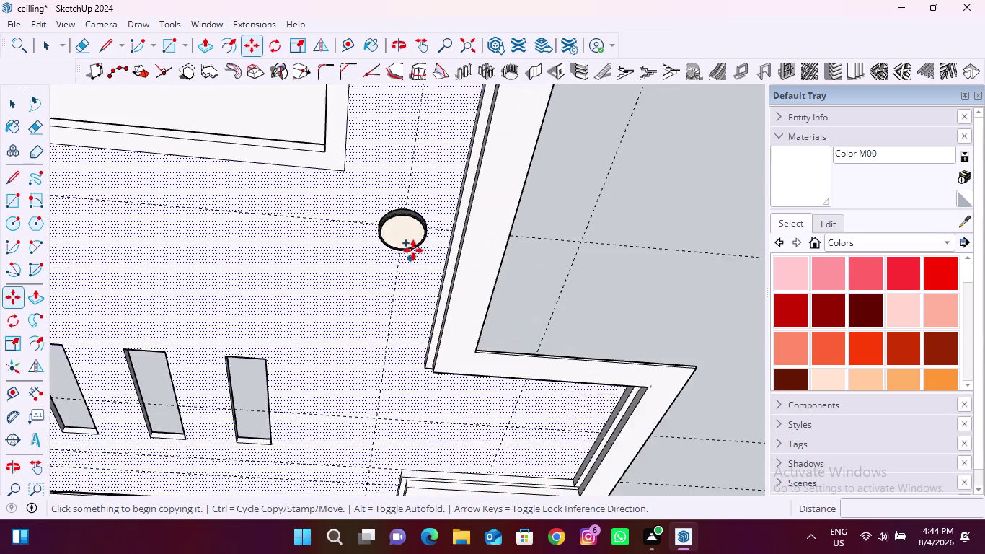
scroll(up, 3)
scroll(up, 3)
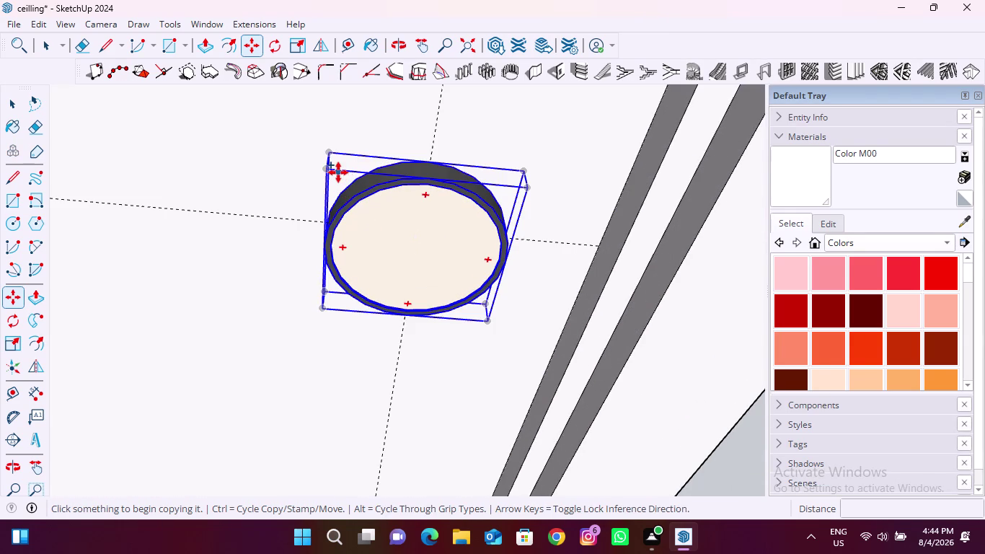
Copy the round light onto the ceiling's right arm beside the slats.
click(332, 155)
scroll(down, 3)
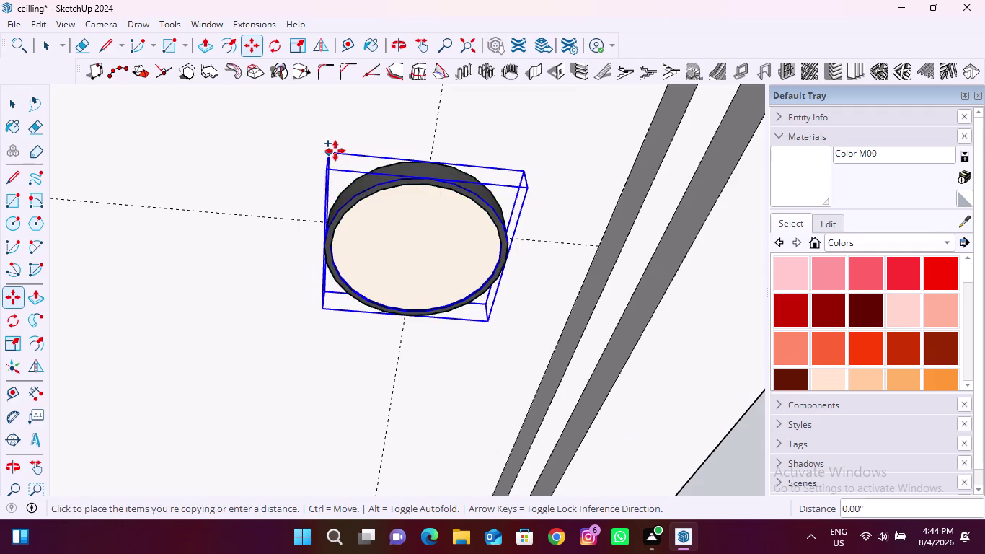
scroll(down, 3)
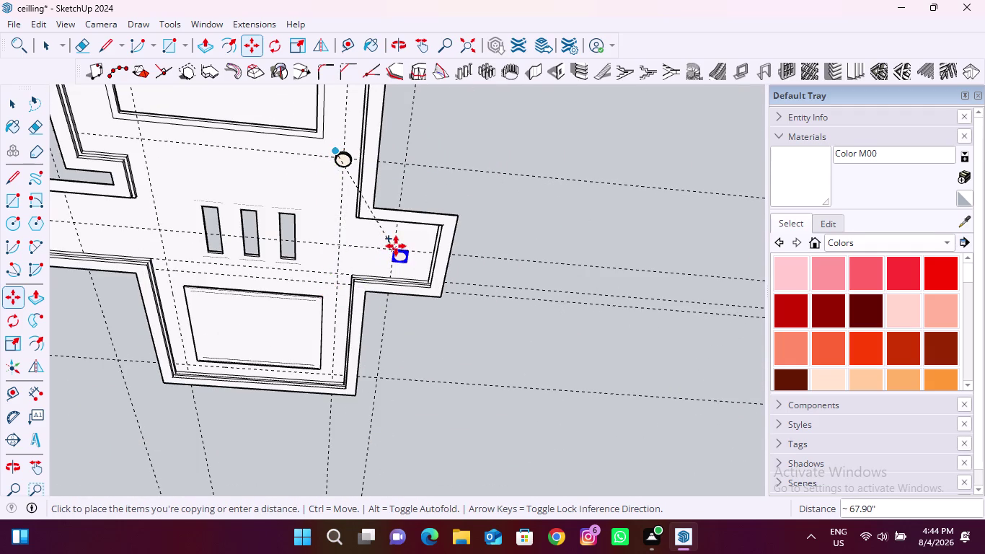
scroll(up, 3)
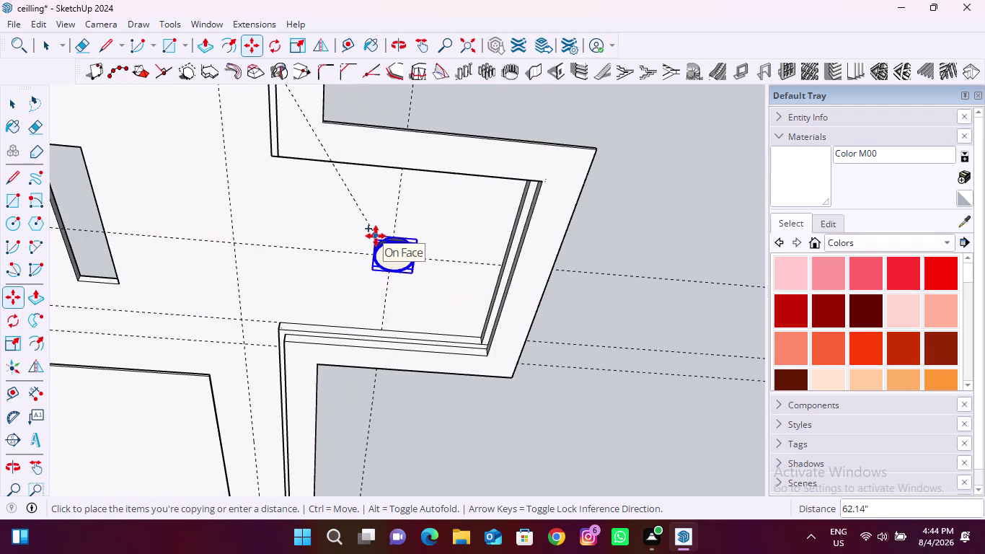
middle_drag(377, 237, 395, 136)
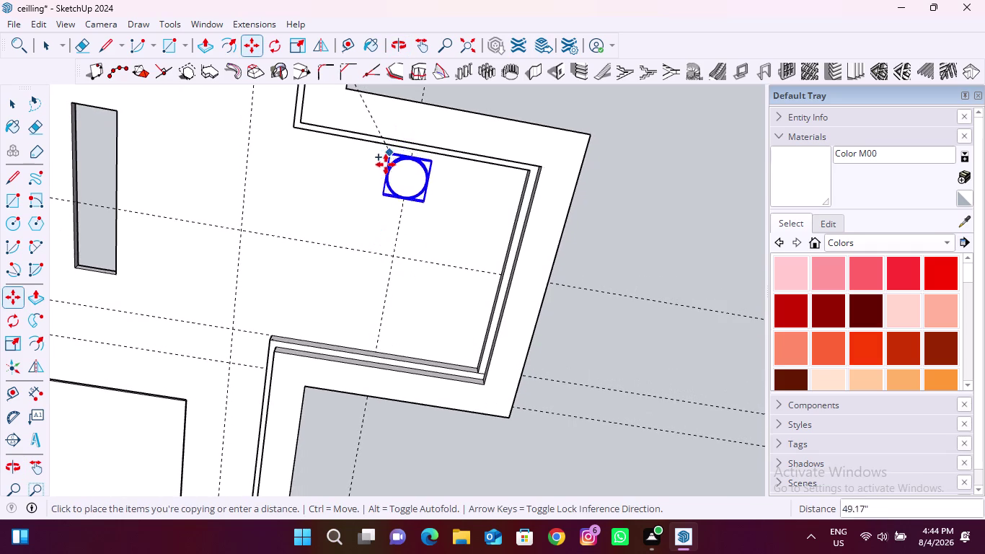
click(375, 231)
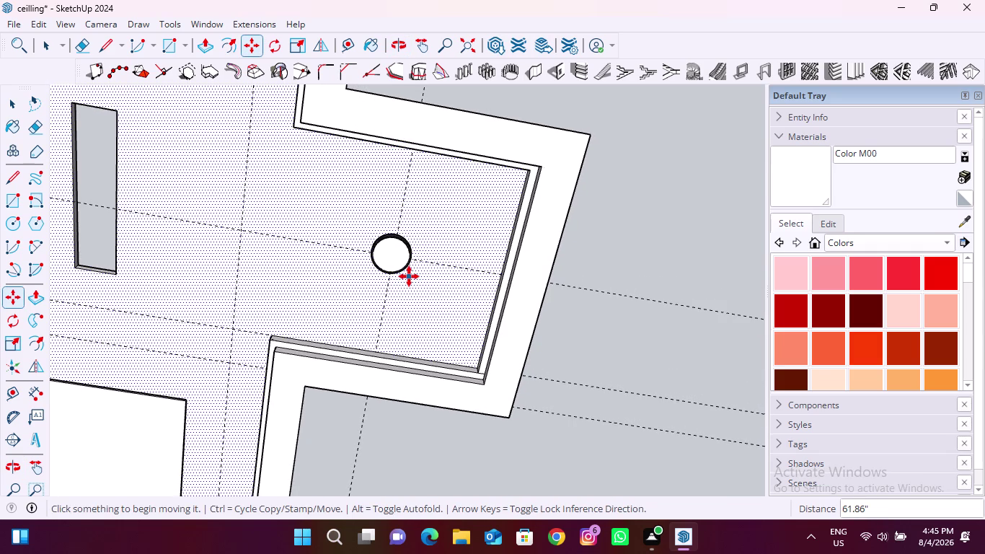
Pick up the placed light by its corner for another copy.
scroll(up, 3)
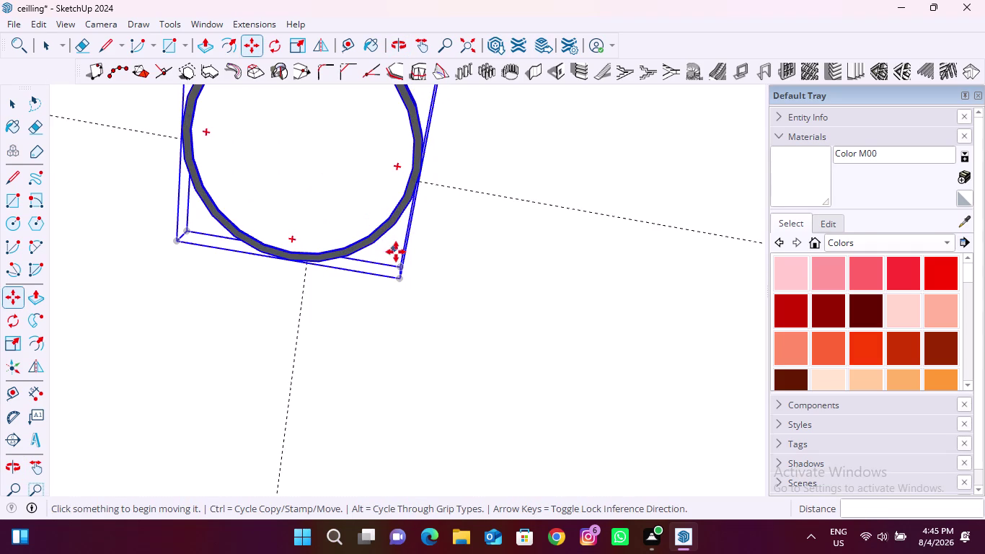
click(401, 272)
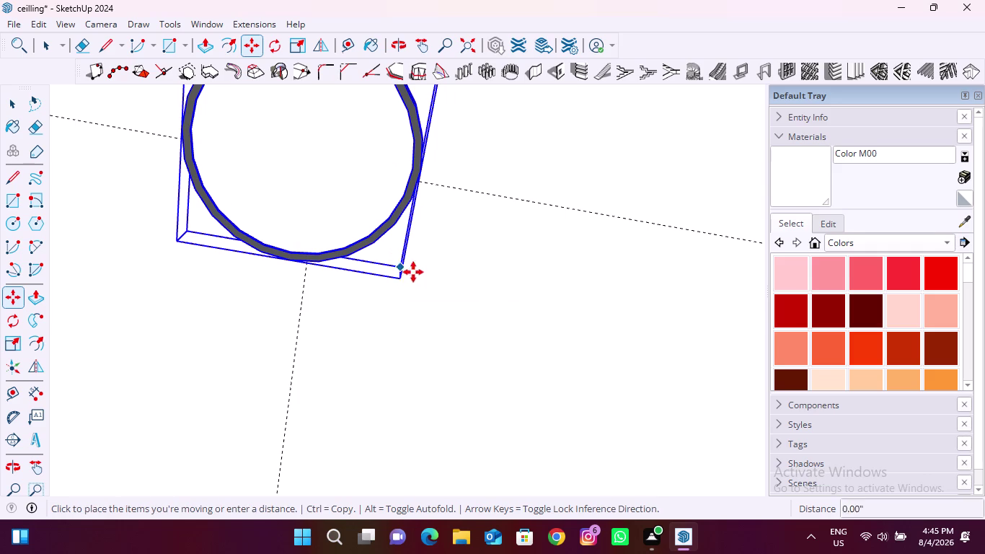
scroll(down, 3)
scroll(down, 3)
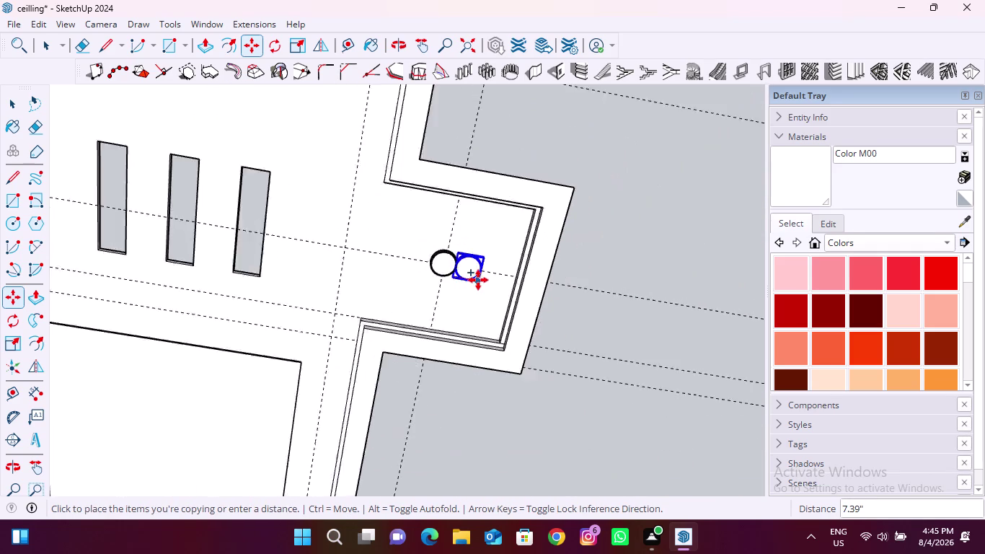
scroll(down, 3)
scroll(up, 3)
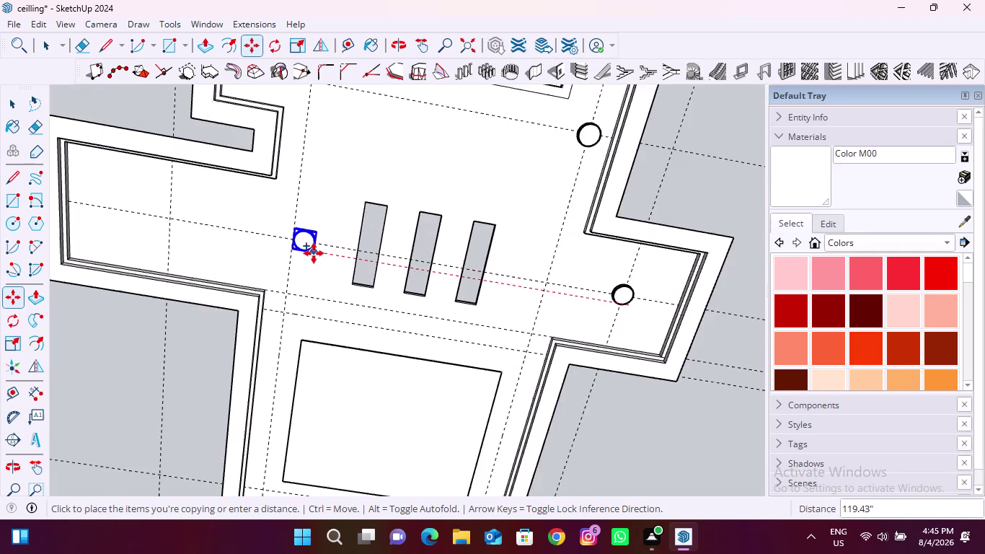
scroll(up, 3)
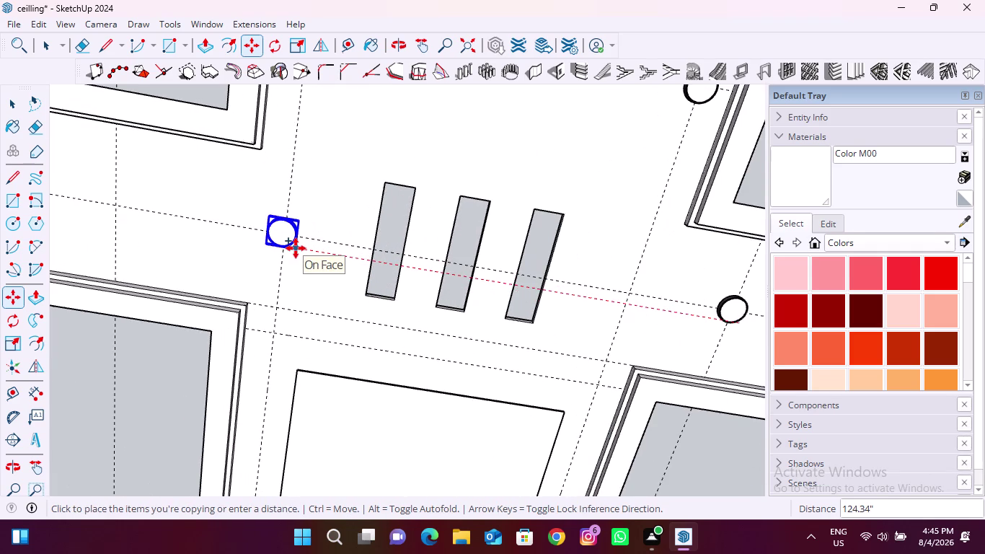
Place a light copy to the left of the slats.
click(295, 248)
scroll(up, 3)
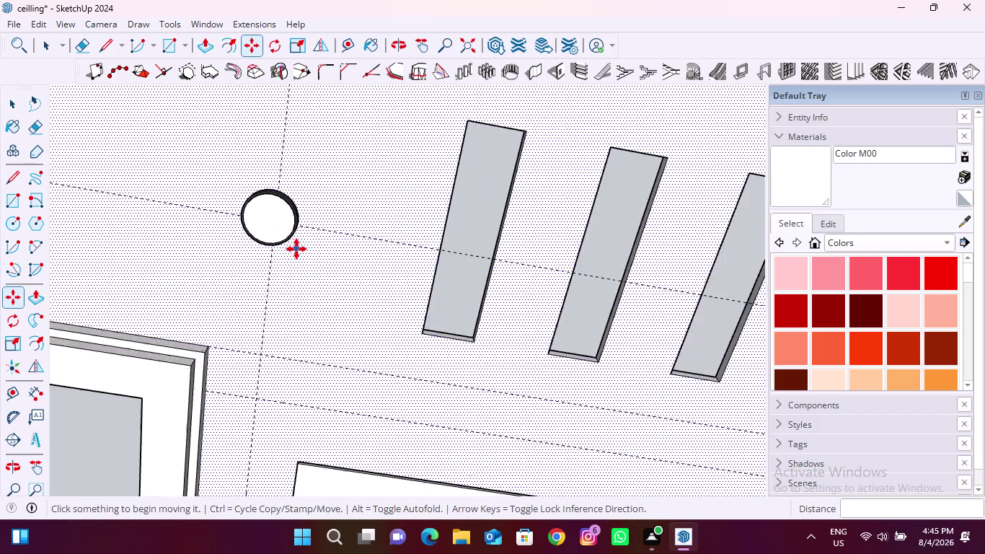
scroll(up, 3)
scroll(up, 3)
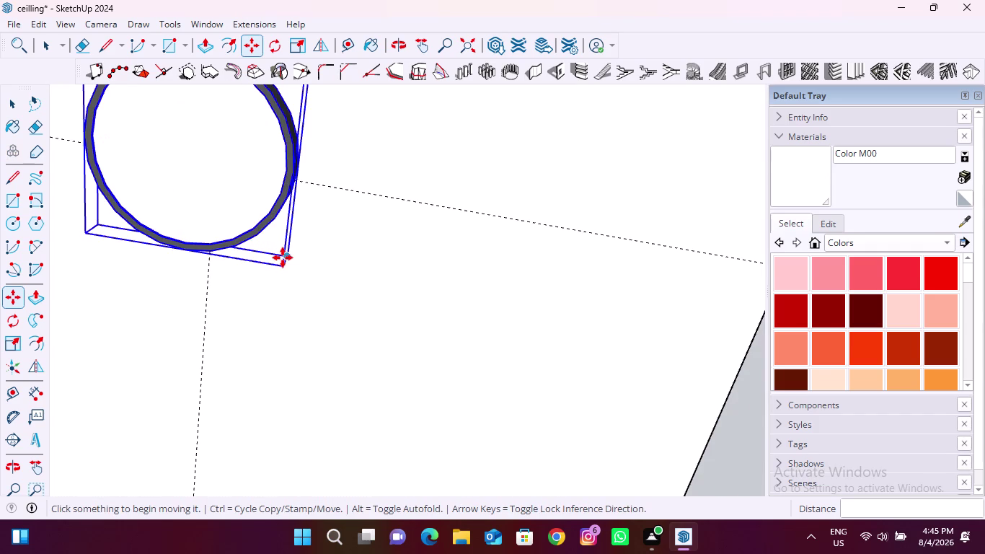
Copy another light further left along the same guide line.
click(284, 257)
scroll(down, 3)
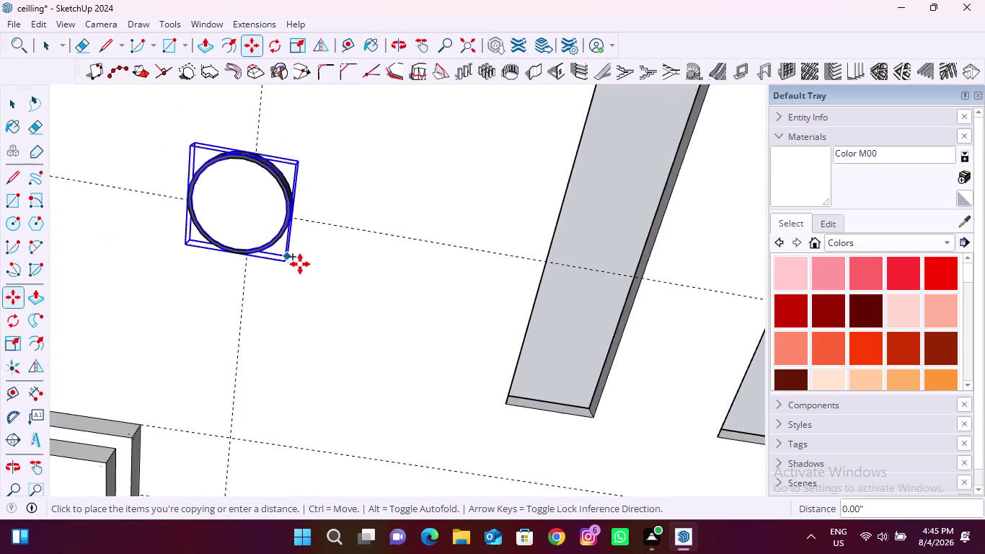
scroll(down, 3)
scroll(down, 3)
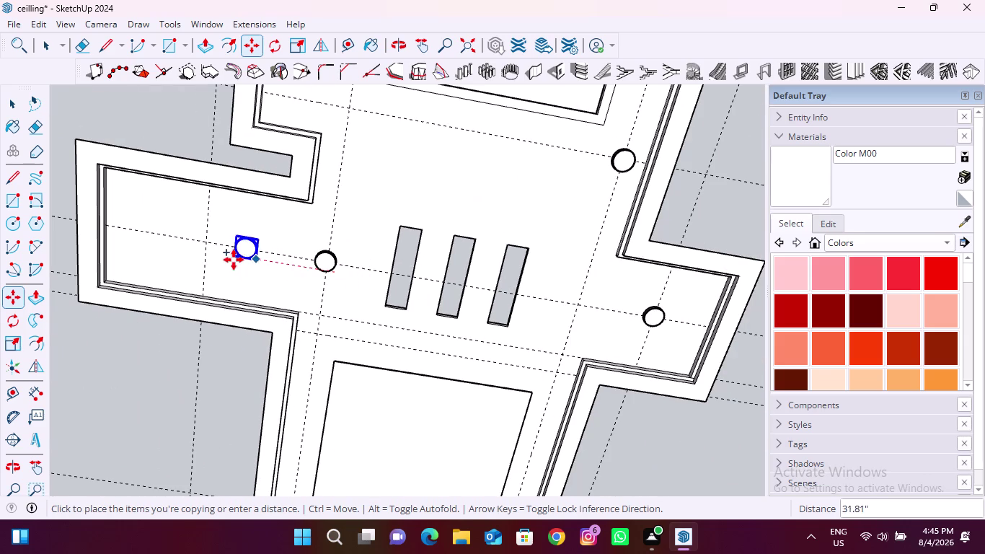
click(214, 255)
scroll(up, 3)
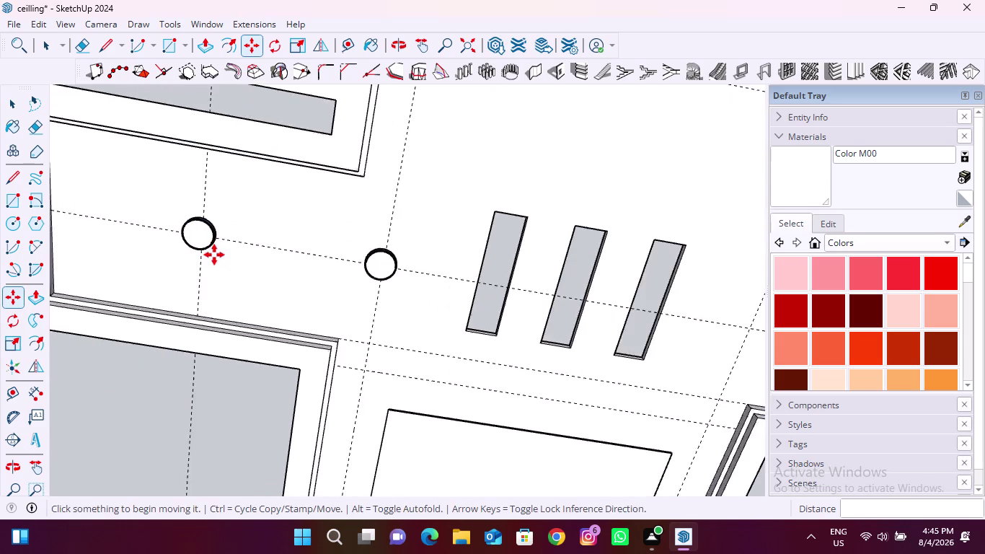
scroll(up, 3)
scroll(up, 3)
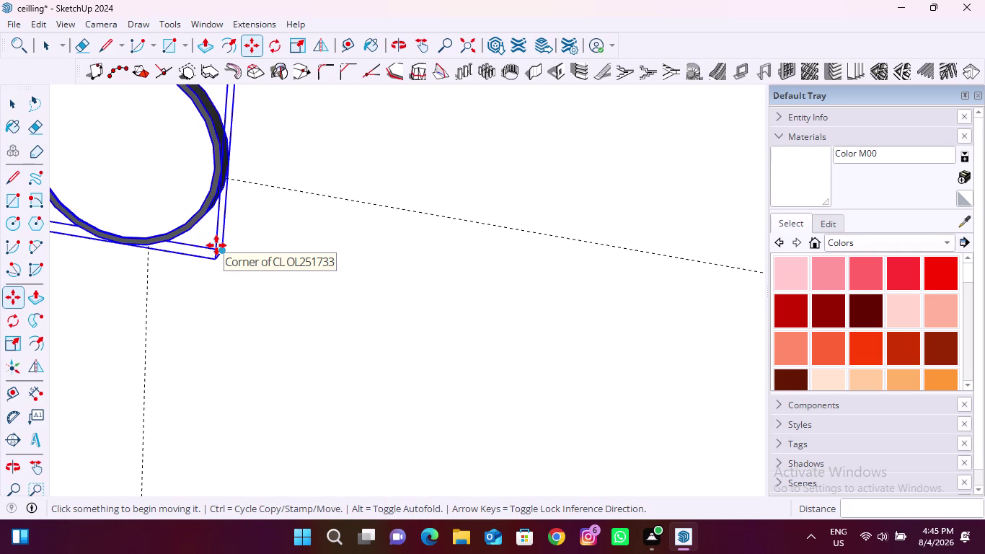
Copy a light to the inner corner of the lower panel's frame.
click(216, 245)
scroll(down, 3)
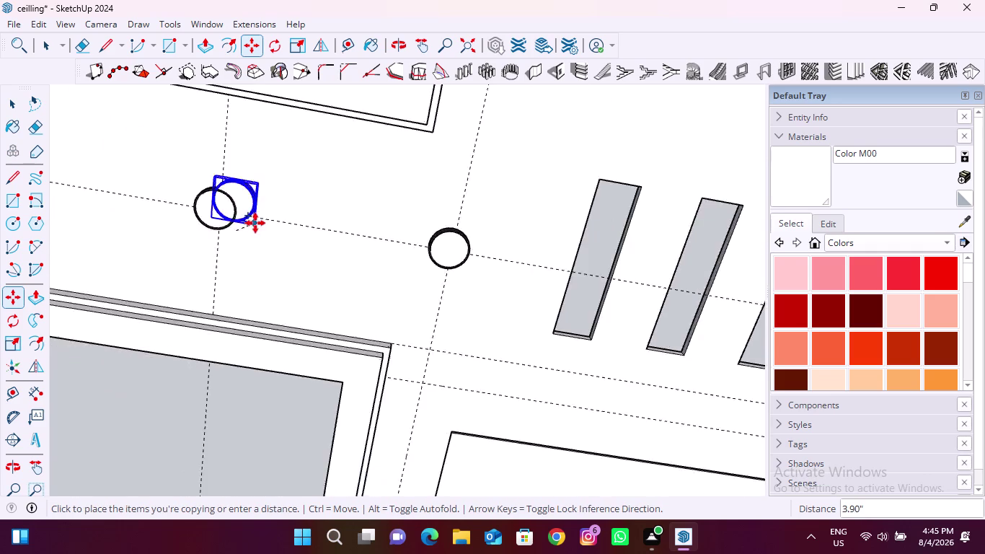
scroll(down, 3)
scroll(up, 3)
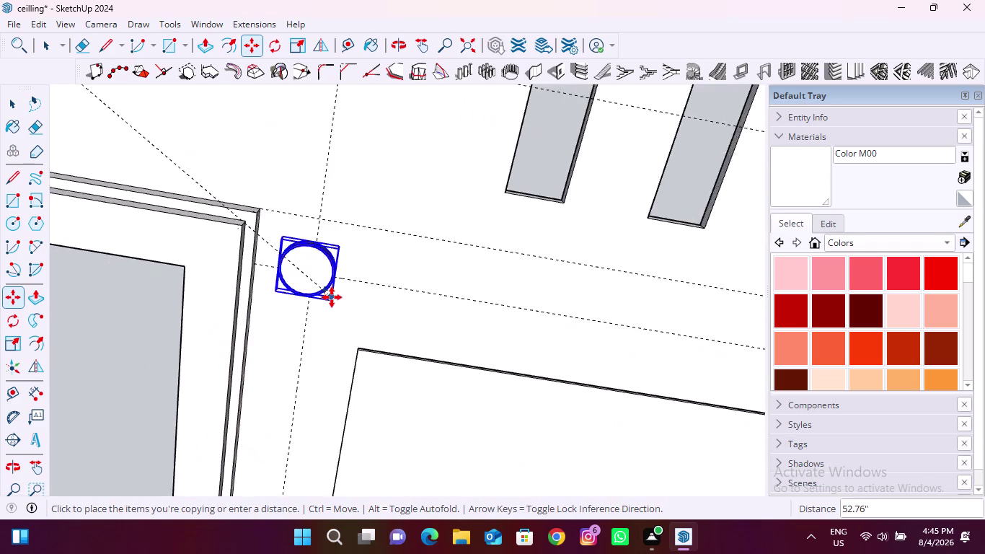
scroll(up, 3)
middle_drag(330, 308, 367, 231)
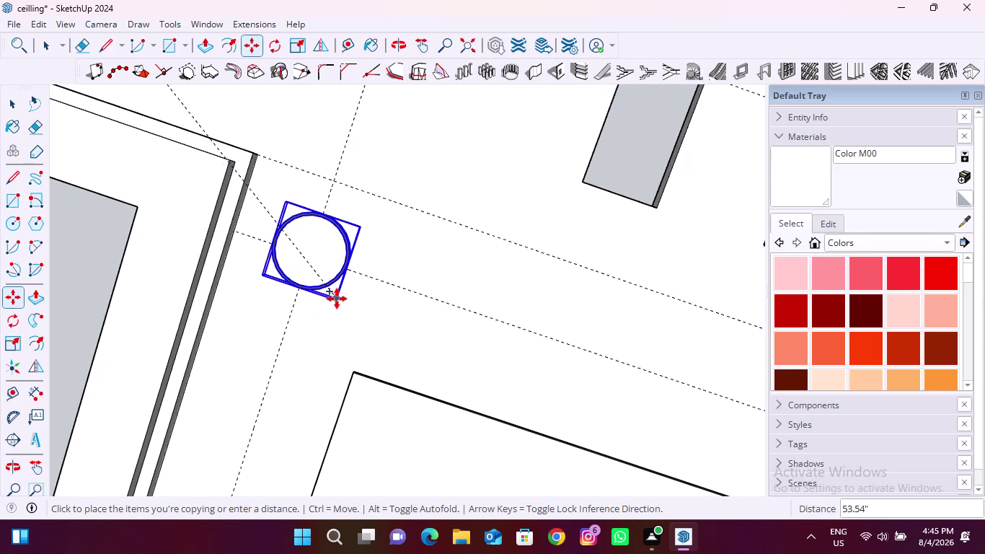
click(337, 302)
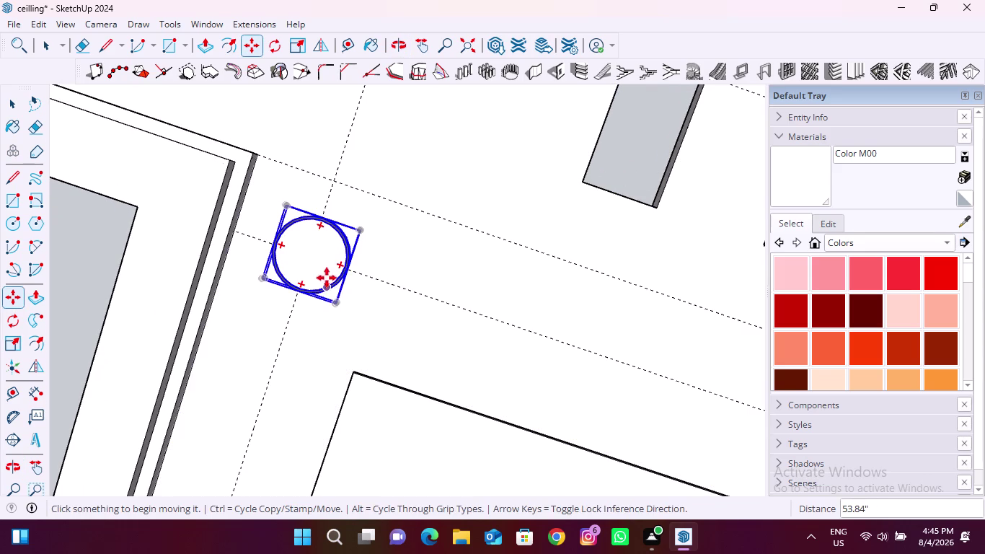
click(336, 298)
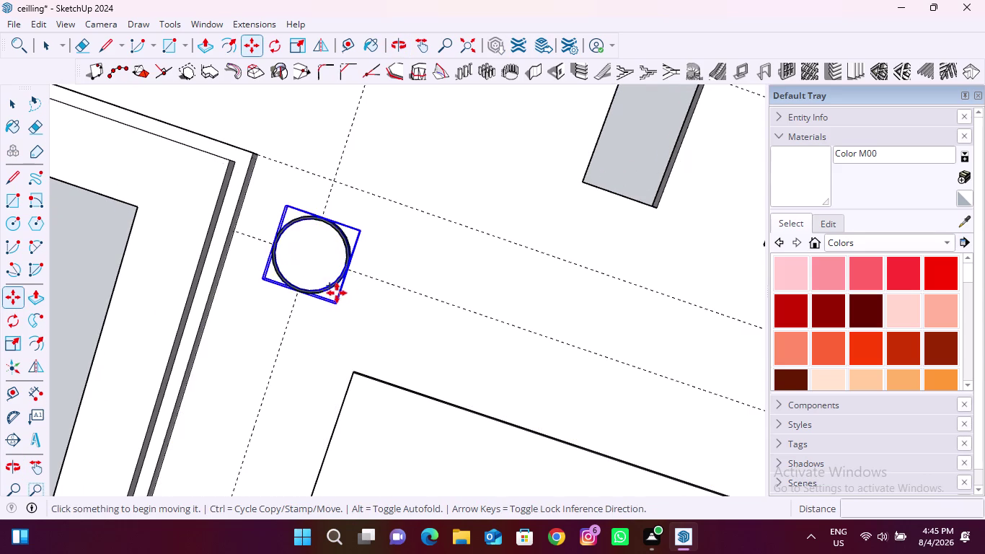
scroll(down, 3)
scroll(up, 3)
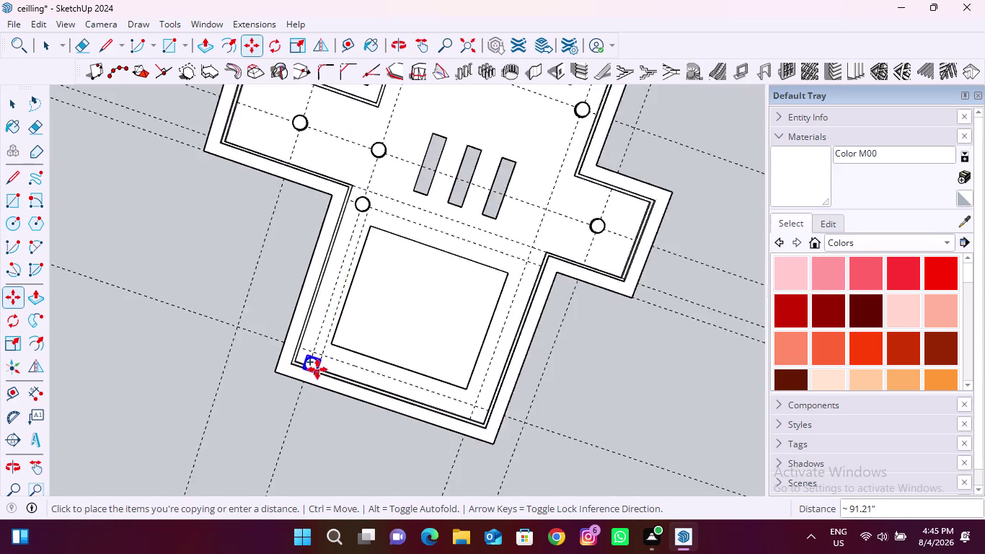
Place a light near the lower-left corner and reframe the view around it.
scroll(up, 3)
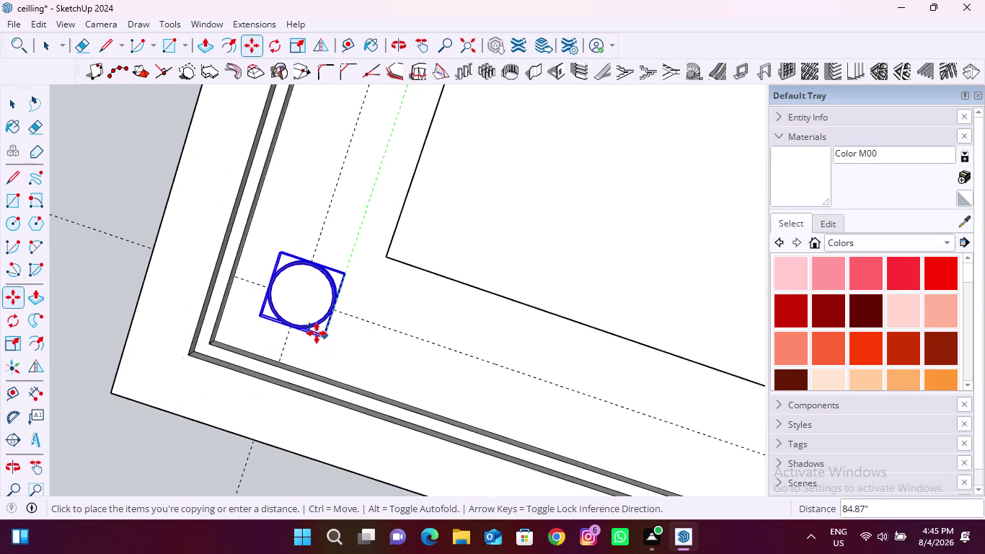
click(317, 333)
click(321, 326)
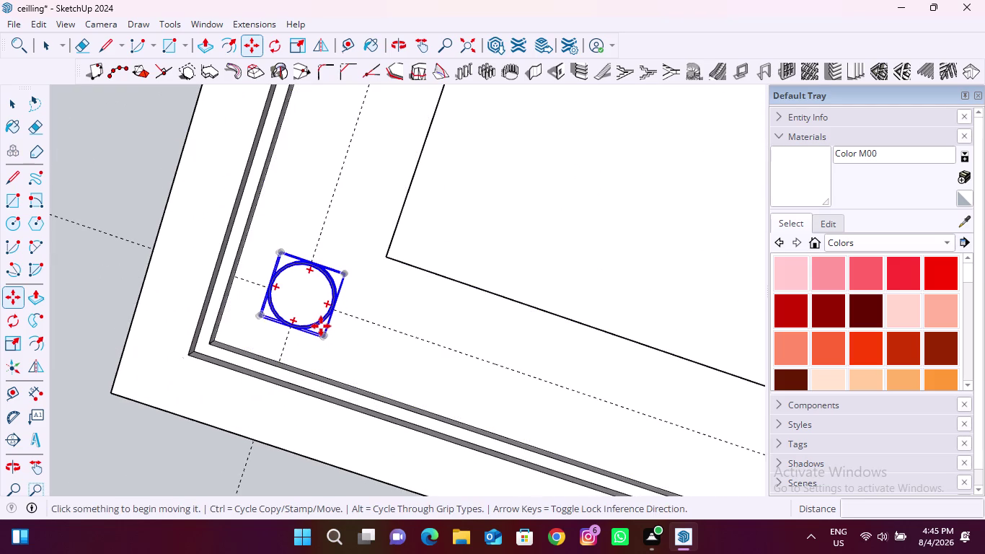
scroll(down, 3)
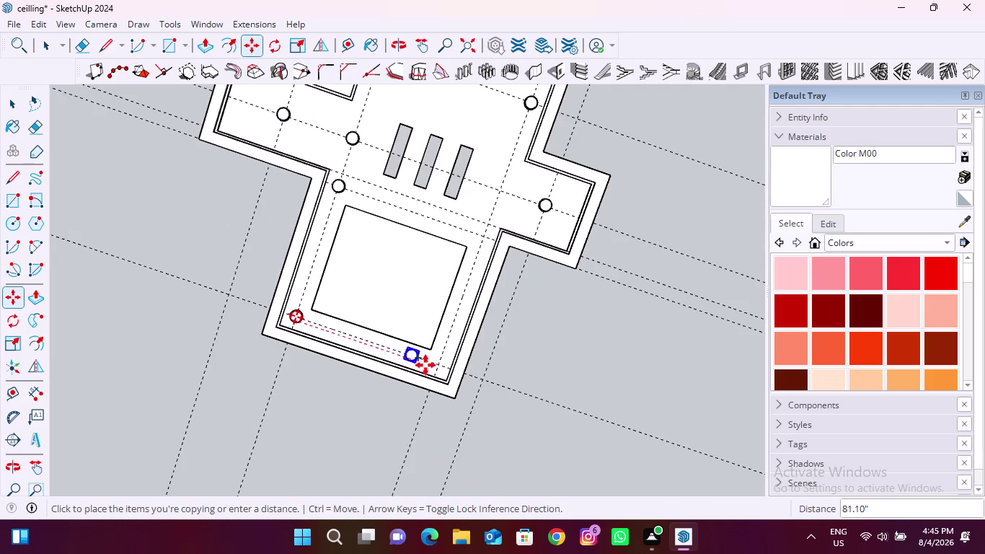
scroll(up, 3)
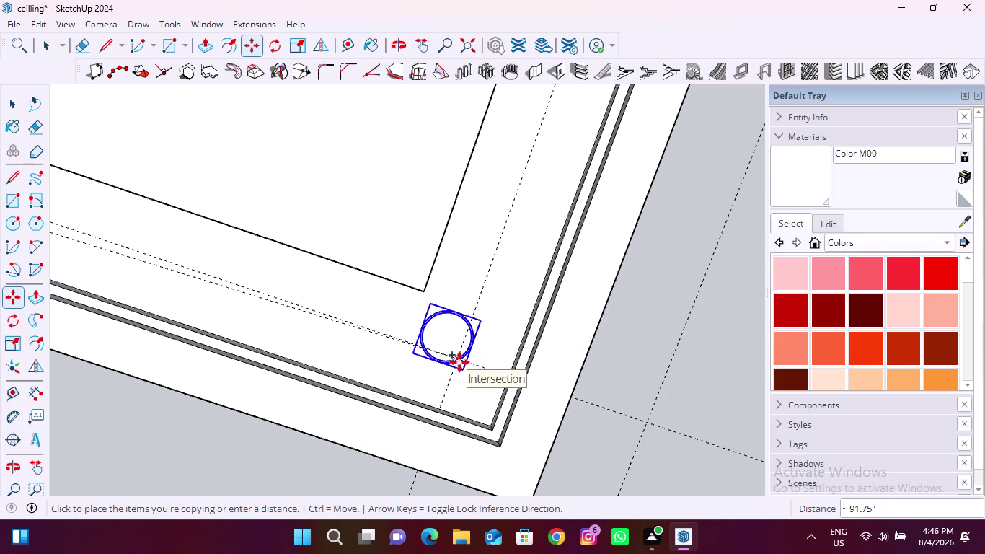
key(Escape)
scroll(down, 3)
scroll(up, 3)
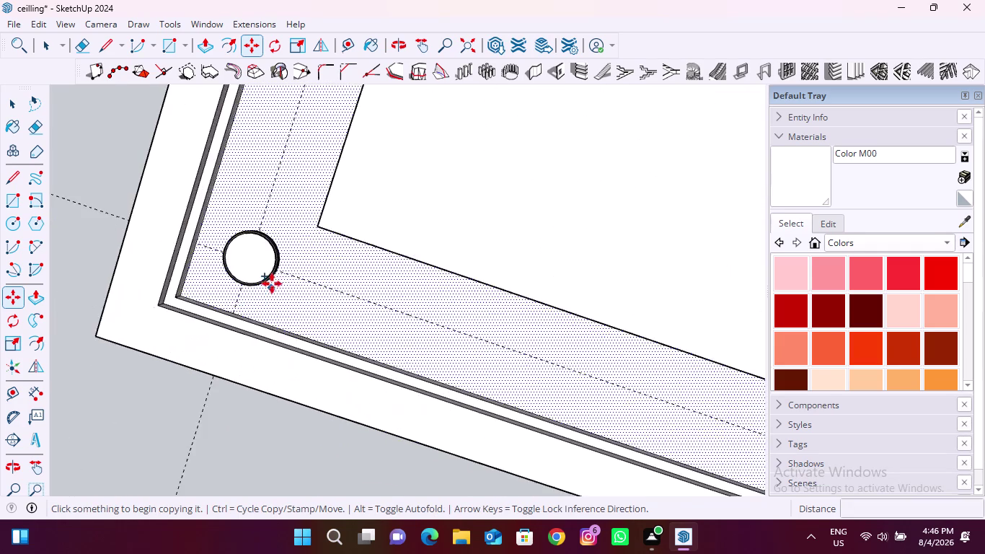
scroll(up, 3)
middle_drag(276, 282, 180, 230)
scroll(up, 3)
scroll(up, 3)
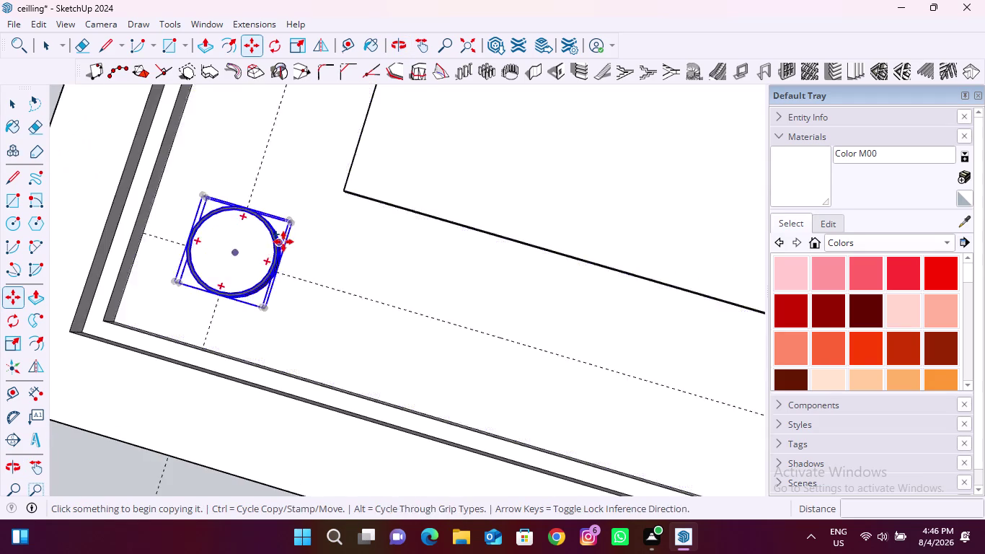
scroll(up, 3)
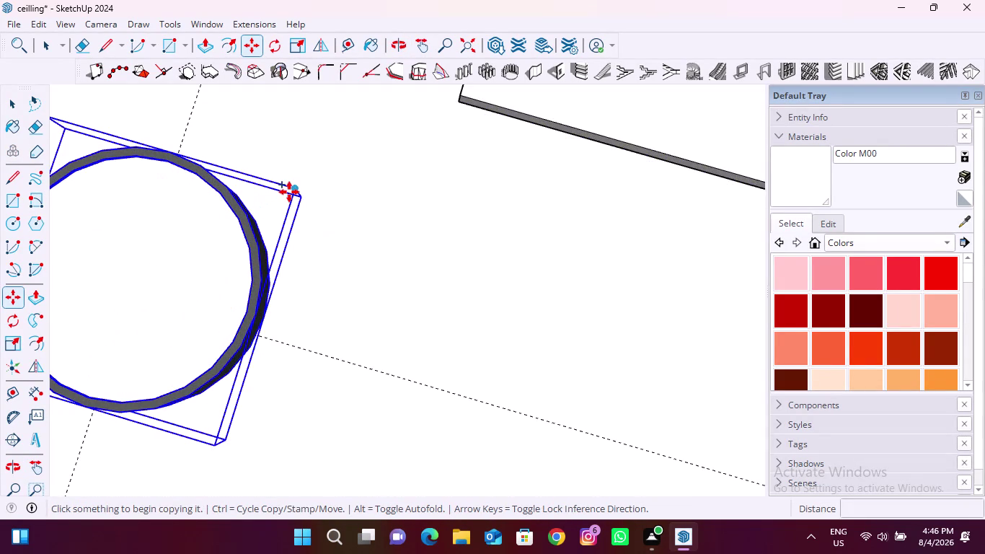
Copy the round fixture onto the lower recessed panel's frame corner.
click(292, 191)
scroll(down, 3)
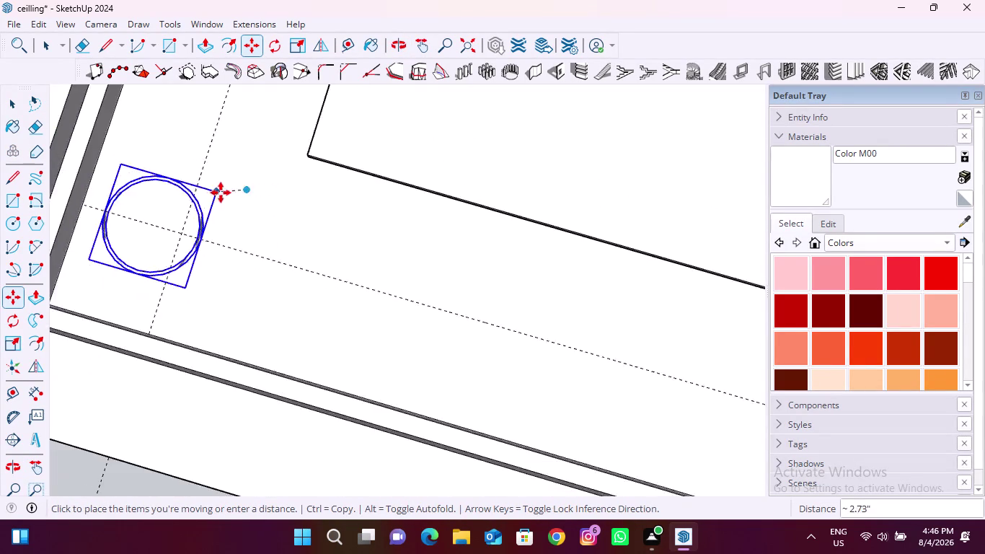
scroll(down, 3)
scroll(down, 3)
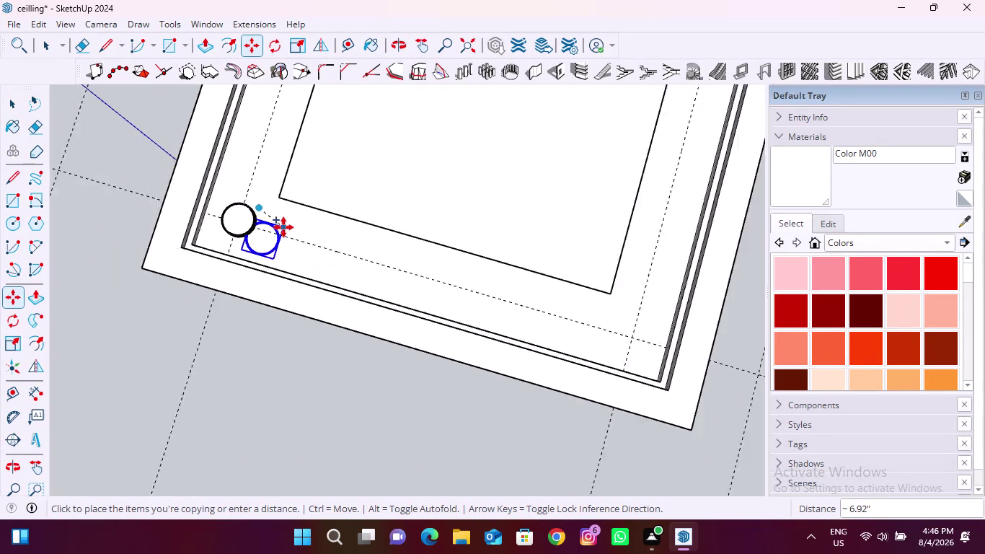
scroll(down, 3)
scroll(up, 3)
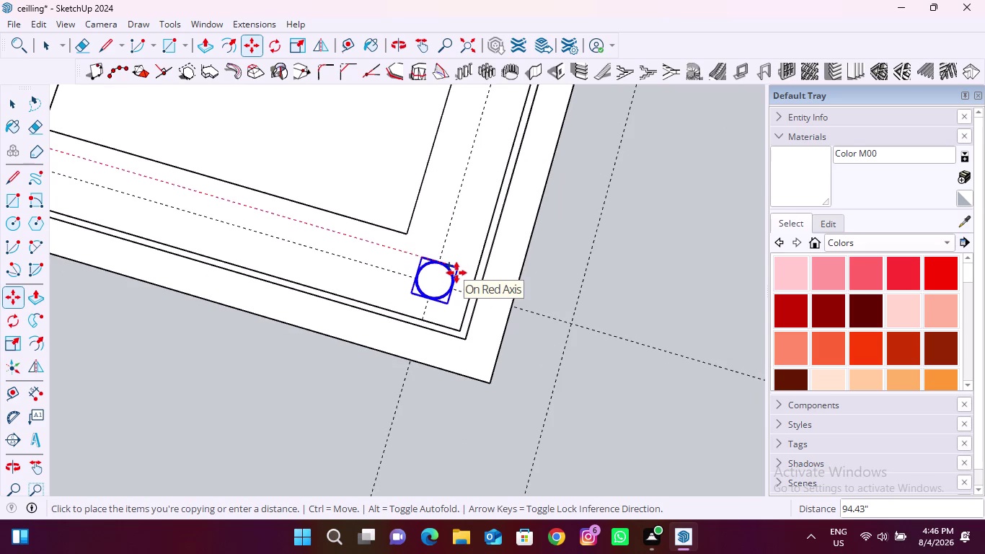
click(457, 273)
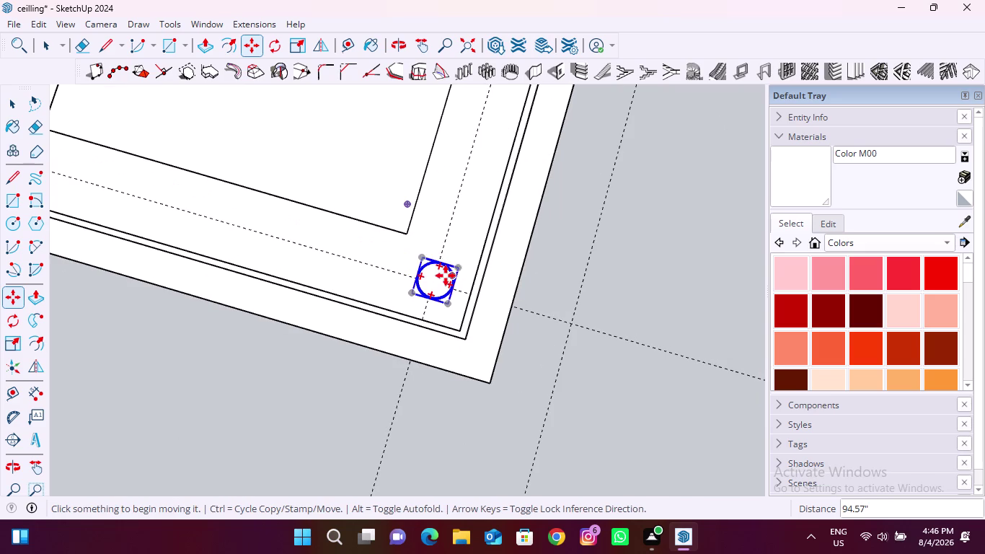
scroll(up, 3)
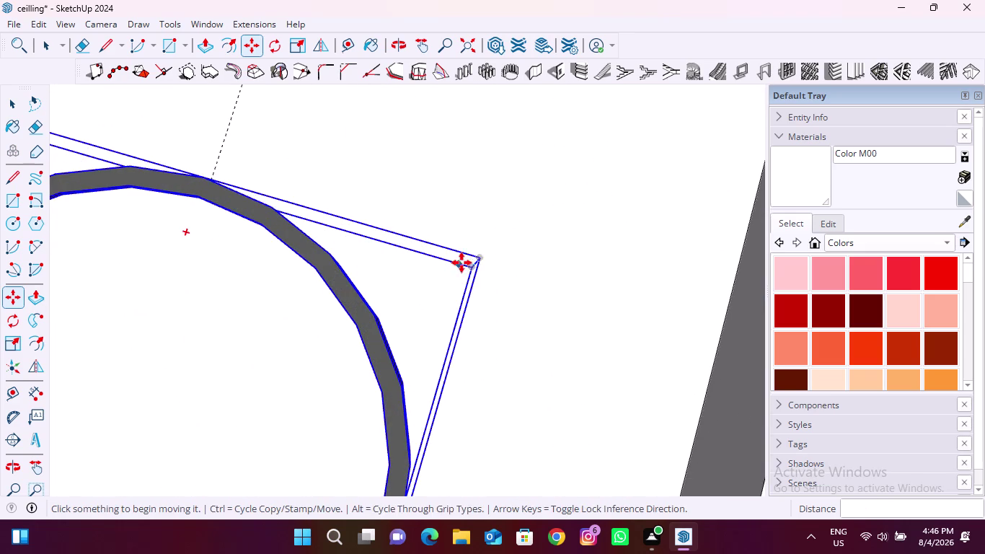
click(477, 259)
scroll(down, 3)
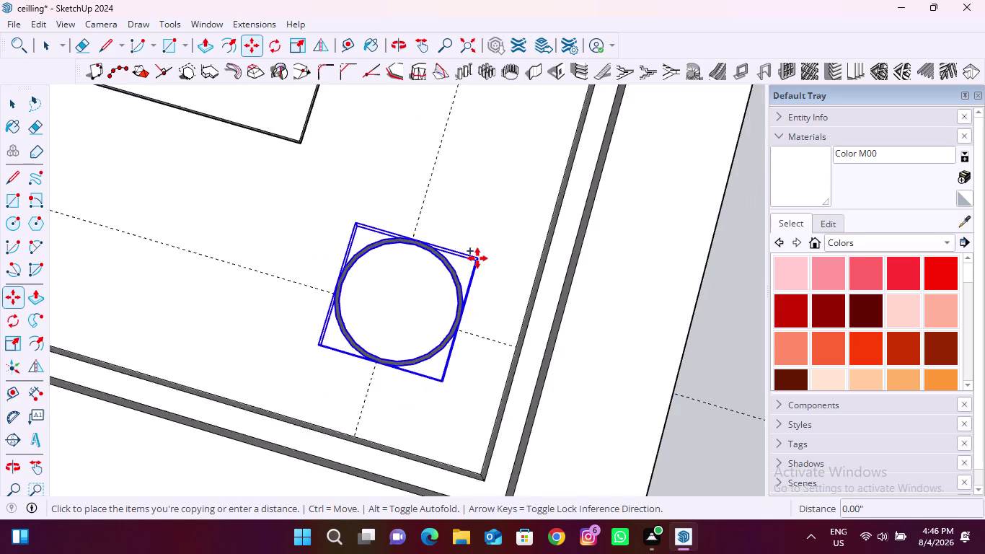
scroll(down, 3)
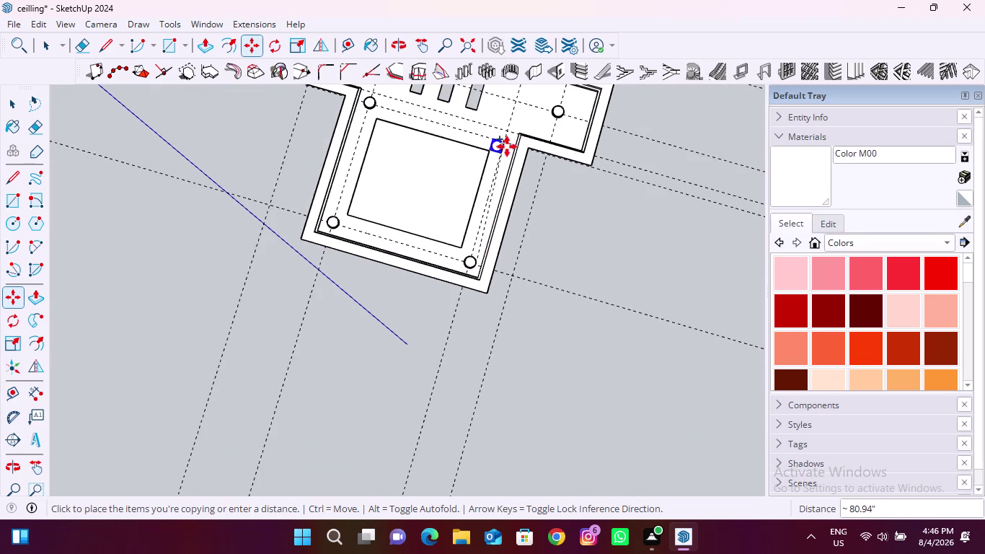
scroll(up, 3)
scroll(down, 3)
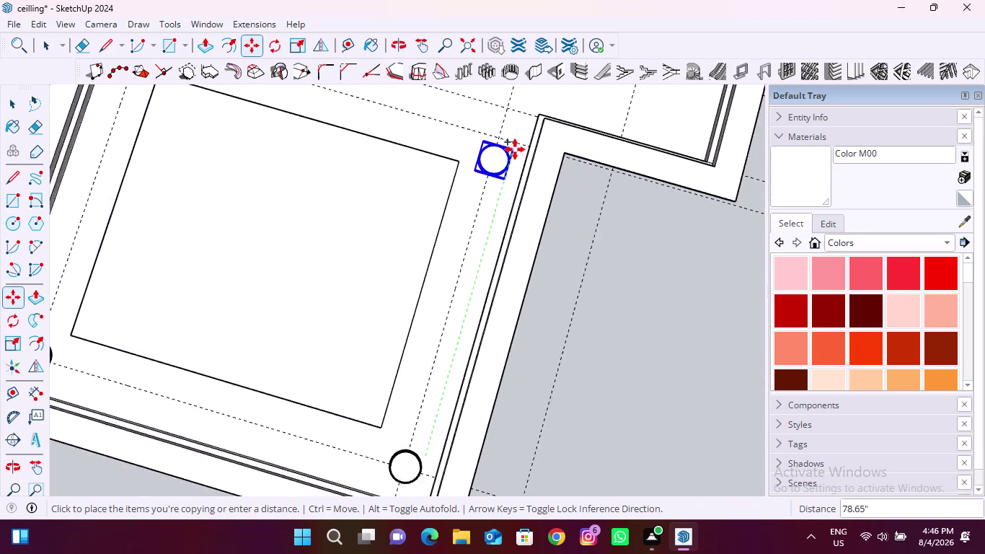
scroll(up, 3)
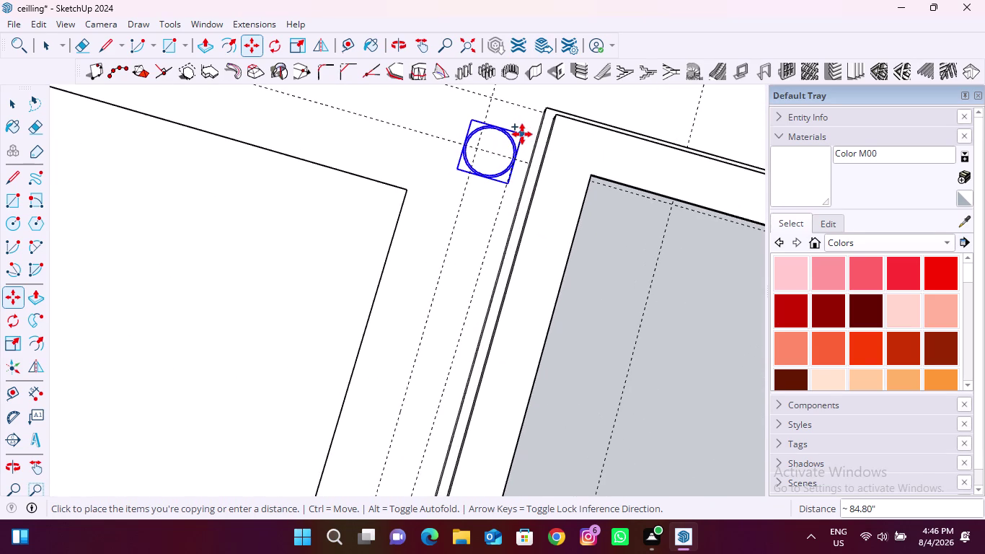
click(516, 134)
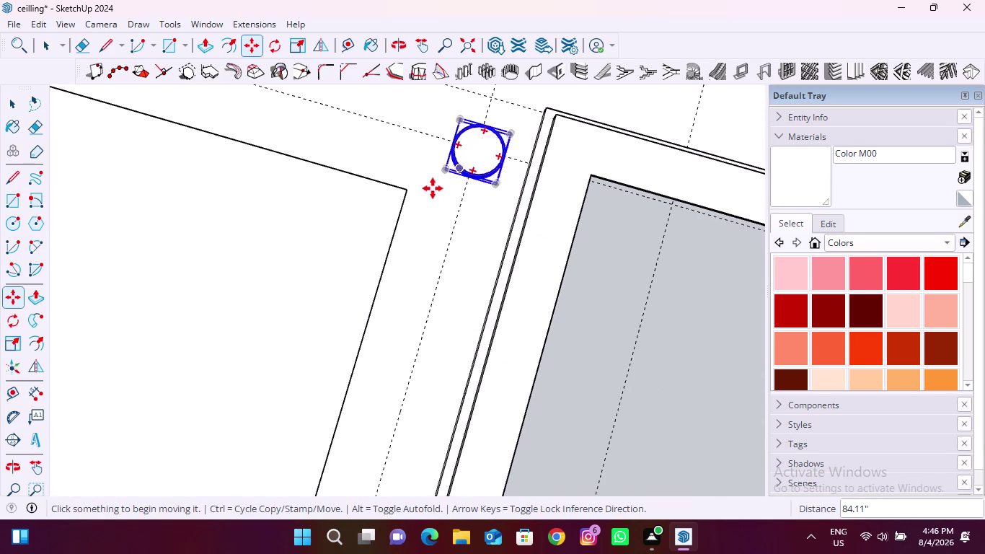
scroll(down, 3)
scroll(down, 3)
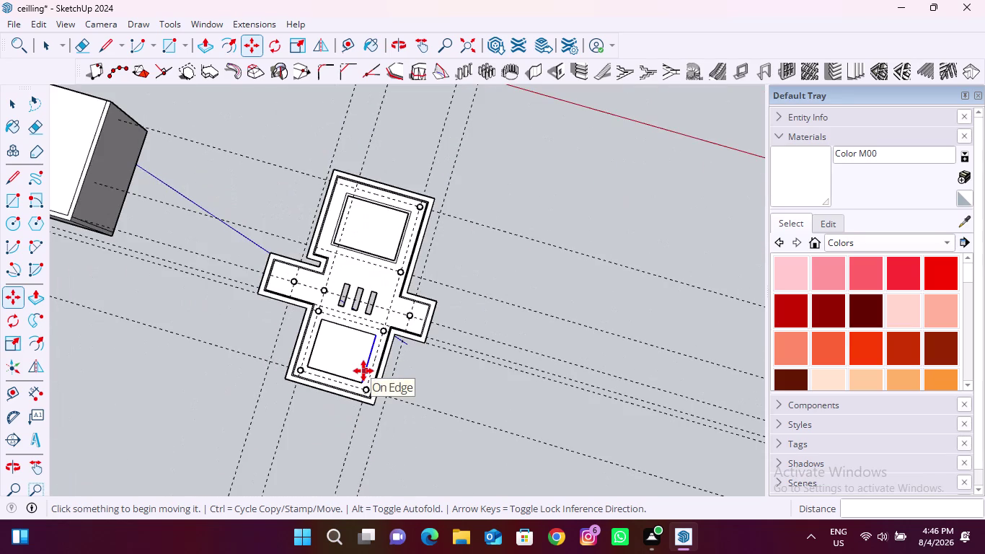
key(space)
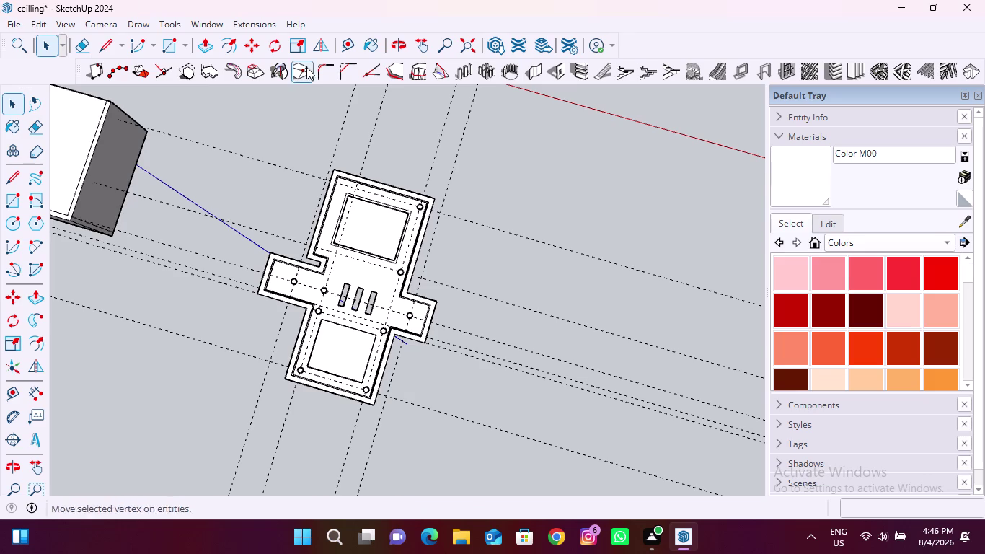
Place a guide line 9.73" in from the upper panel's edge with Tape Measure.
click(342, 41)
scroll(up, 3)
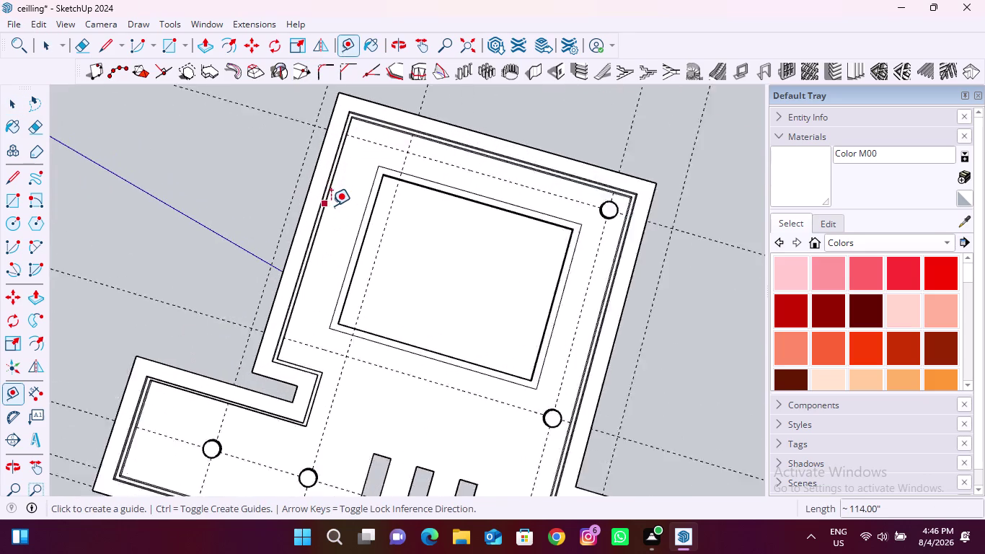
scroll(up, 3)
click(363, 243)
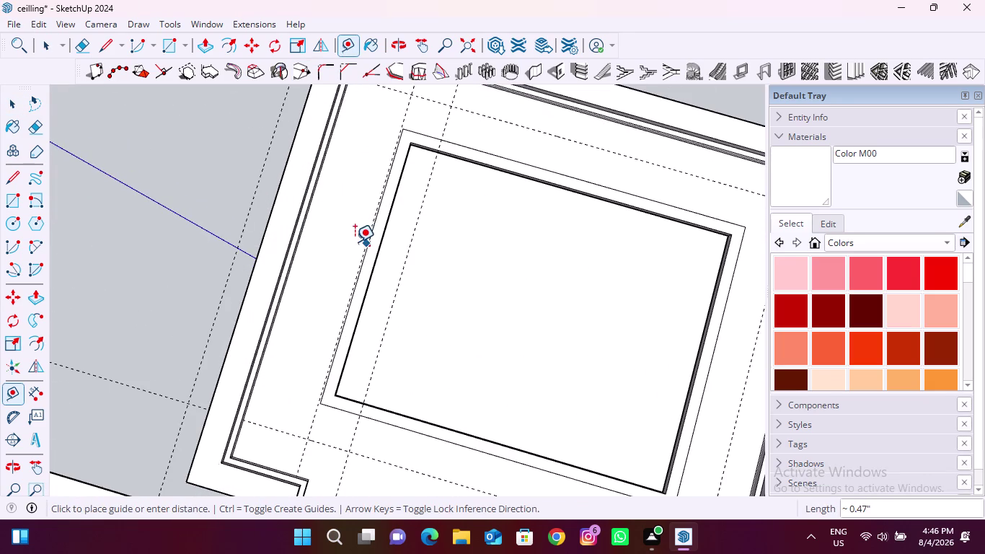
text(9.)
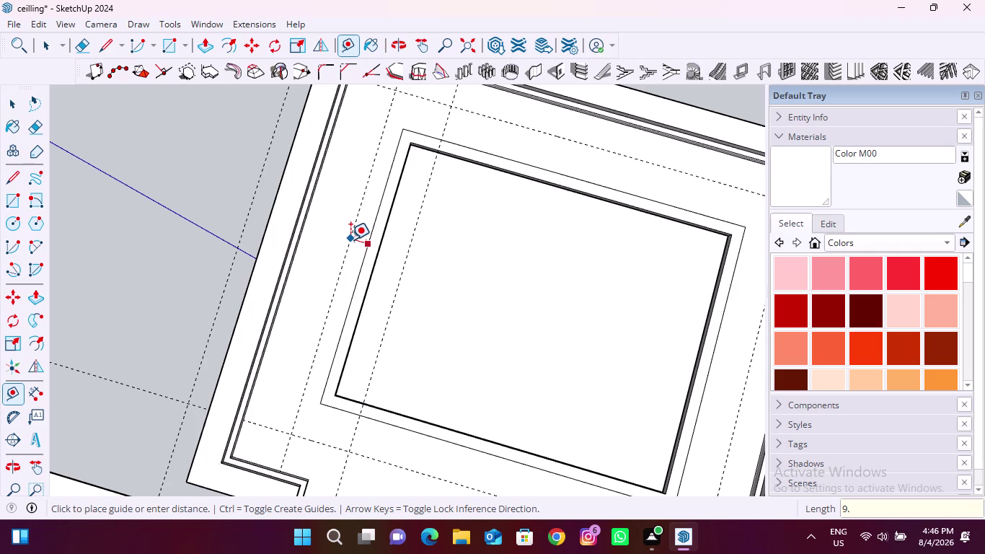
text(73)
text(")
key(Return)
Return to Select and select the small light fixture.
scroll(down, 3)
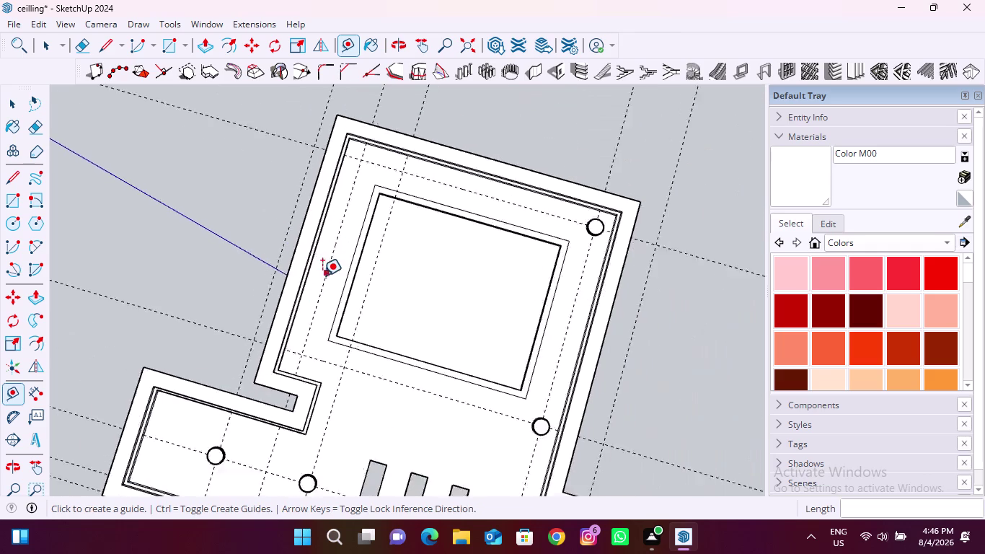
scroll(down, 3)
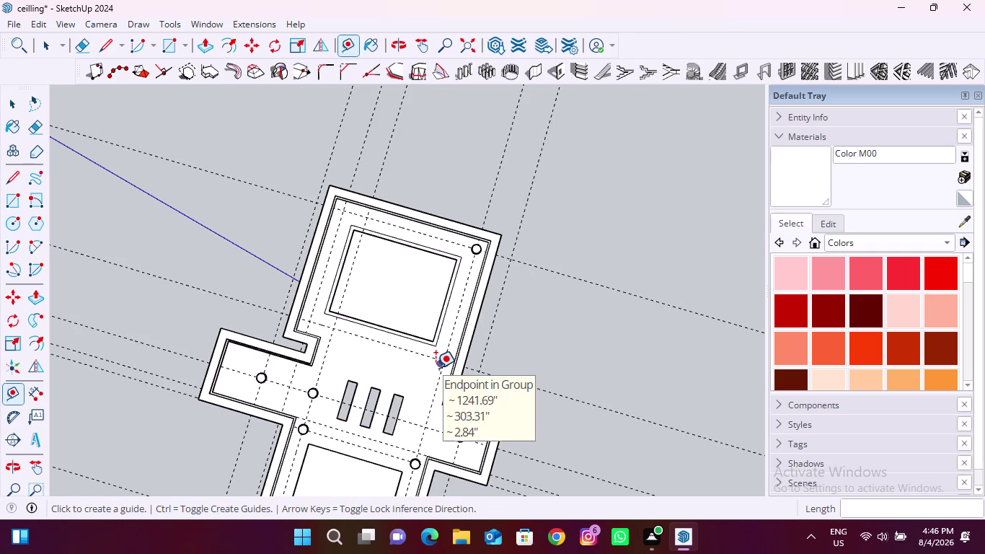
key(space)
scroll(up, 3)
click(450, 363)
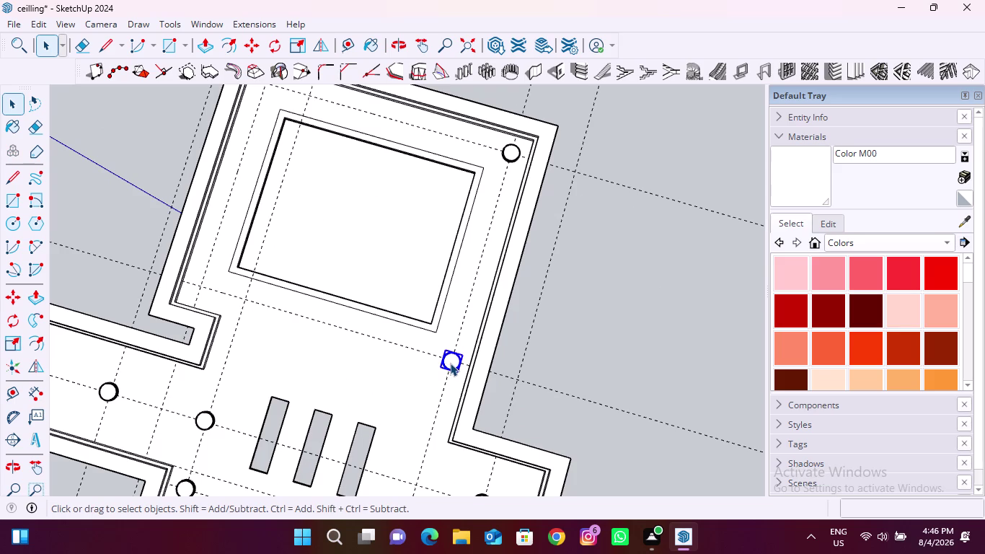
Pick up the selected fixture with Move, orbiting to inspect it and back to top-down.
key(m)
scroll(up, 3)
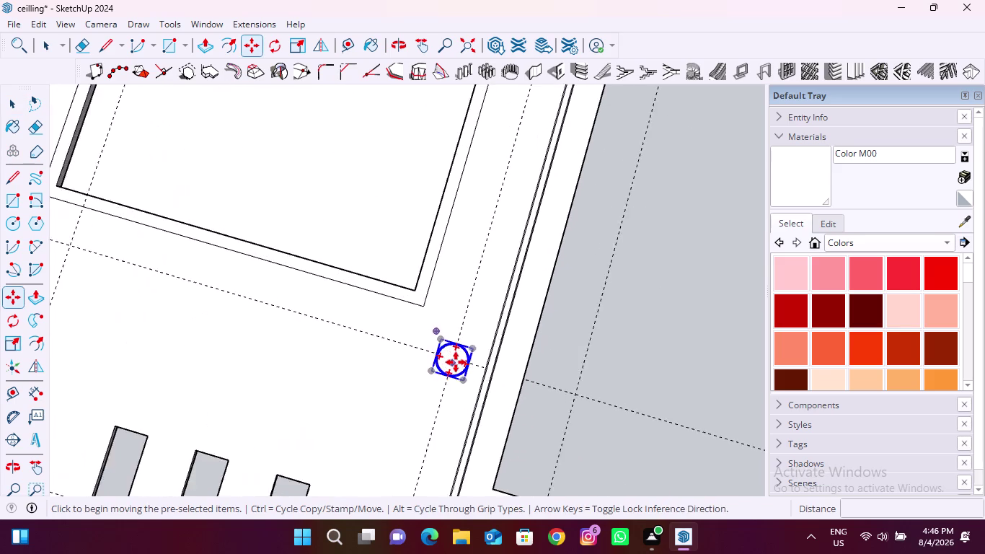
scroll(up, 3)
scroll(up, 3)
middle_drag(492, 345, 337, 260)
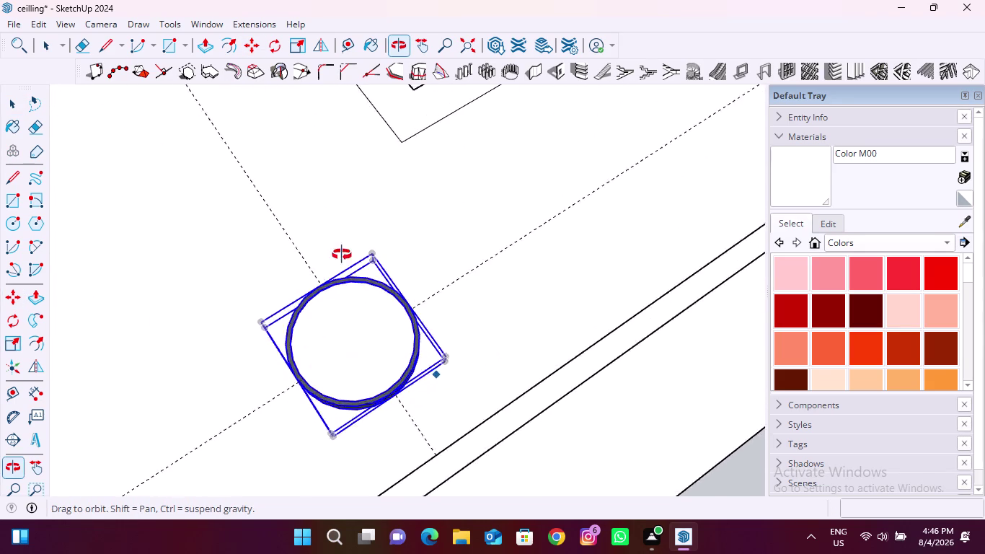
middle_drag(337, 260, 397, 209)
scroll(up, 3)
click(473, 323)
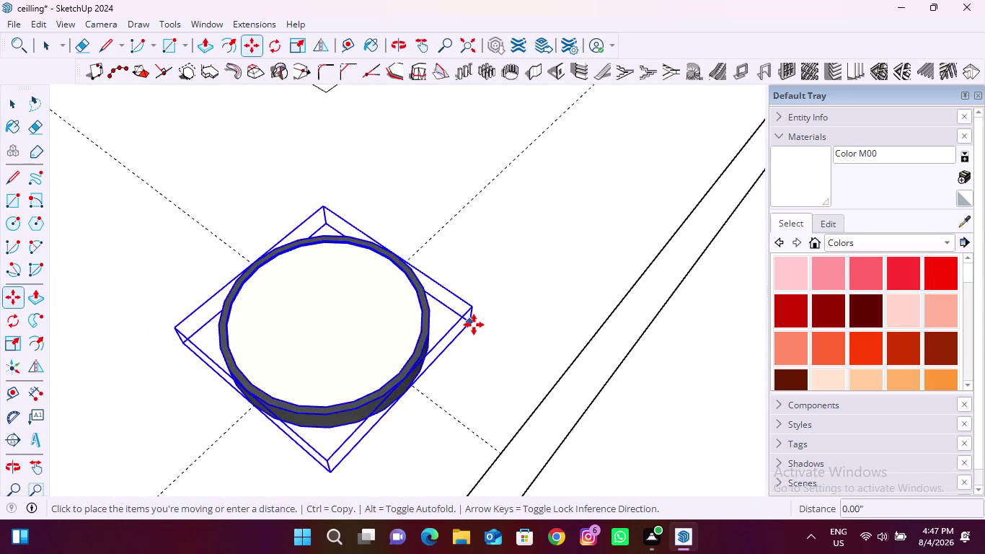
scroll(down, 3)
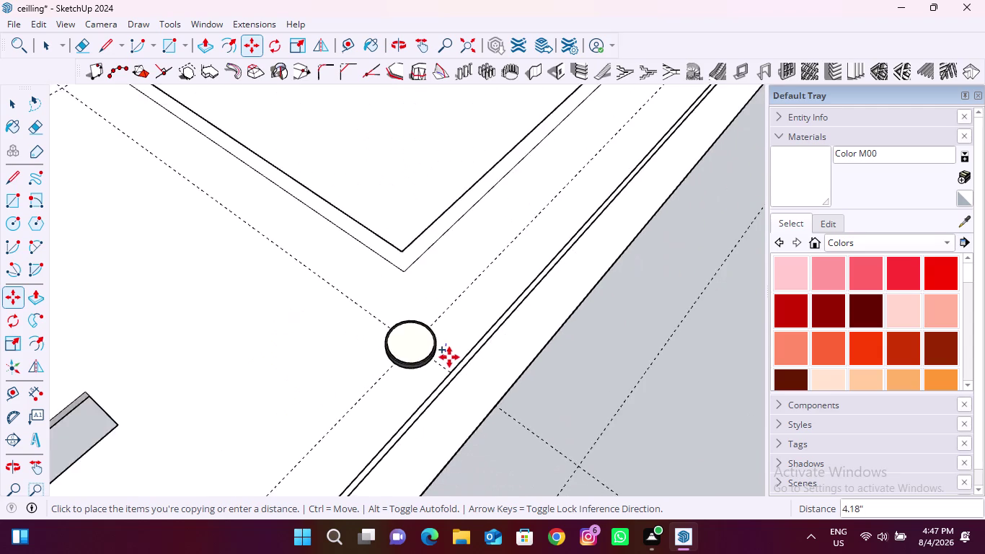
scroll(down, 3)
scroll(up, 3)
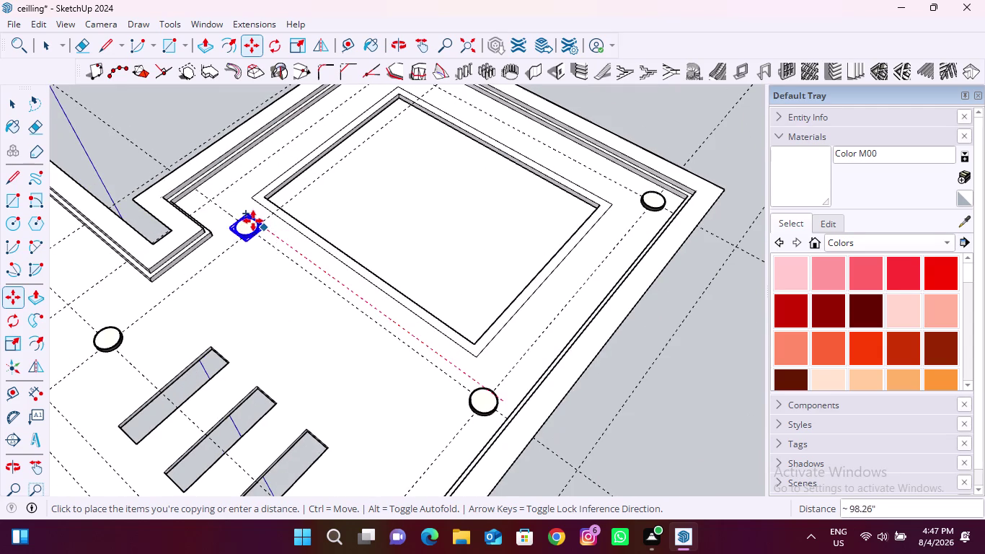
scroll(up, 3)
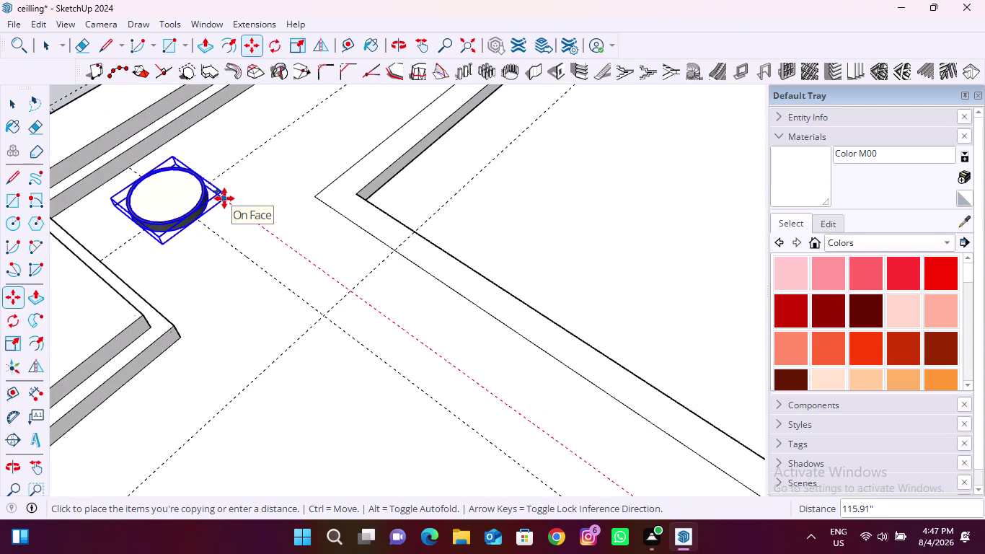
middle_drag(225, 198, 432, 350)
scroll(up, 3)
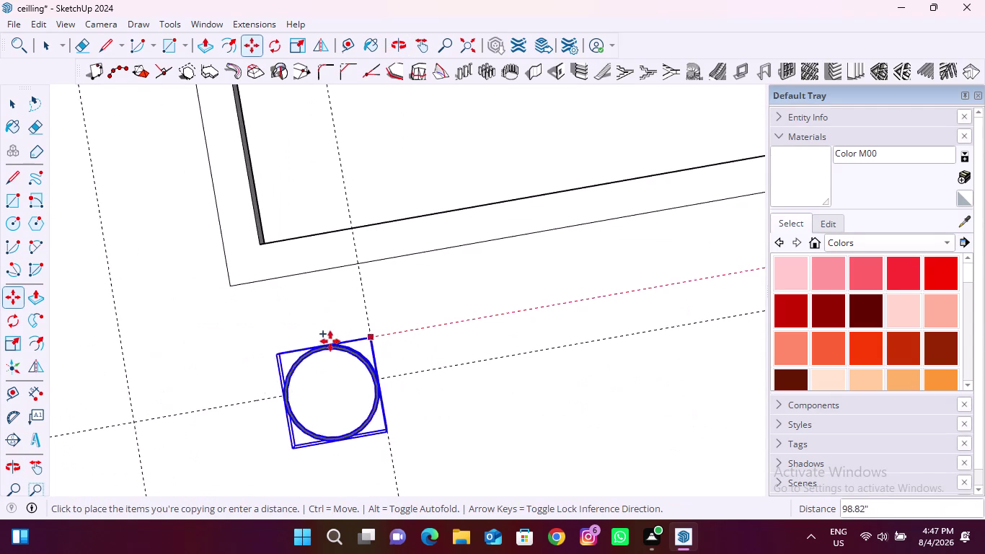
Drop a fixture copy at the guide intersection at the top panel's upper-left corner.
click(178, 367)
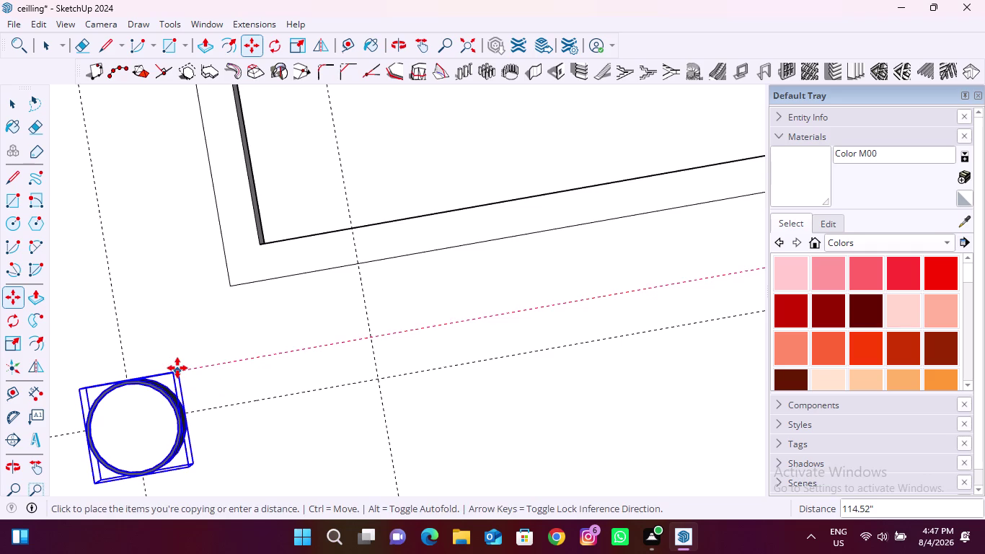
click(195, 464)
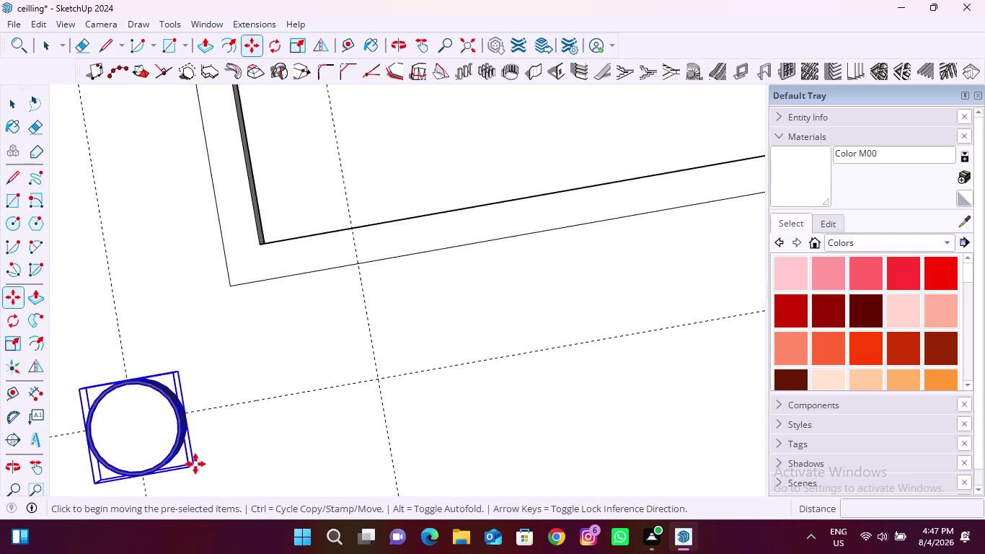
scroll(down, 3)
scroll(up, 3)
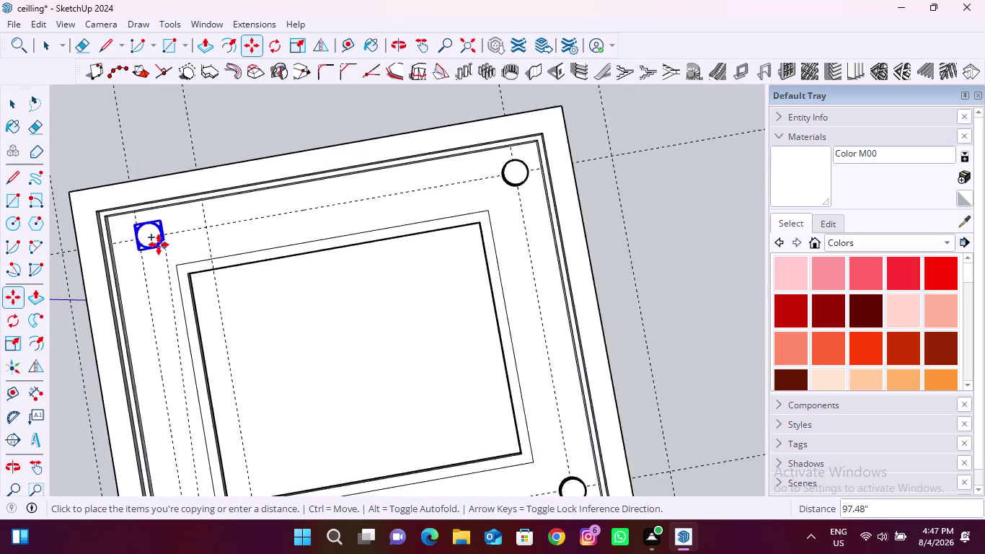
scroll(up, 3)
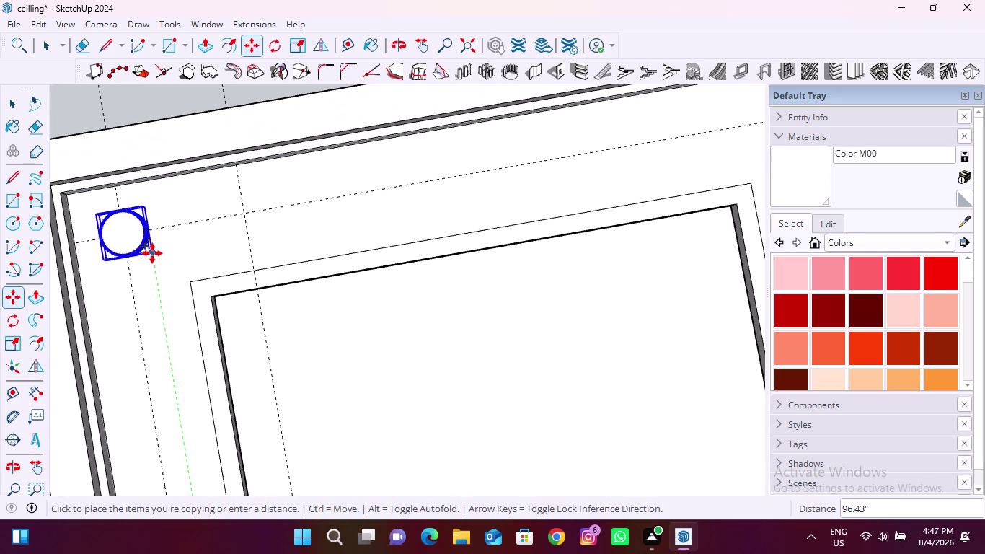
click(152, 254)
scroll(down, 3)
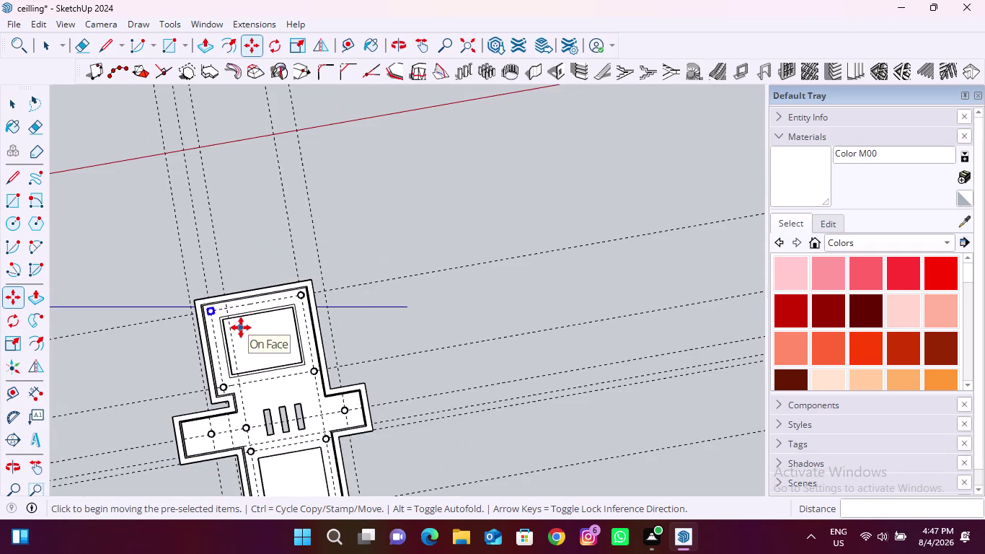
scroll(down, 3)
key(space)
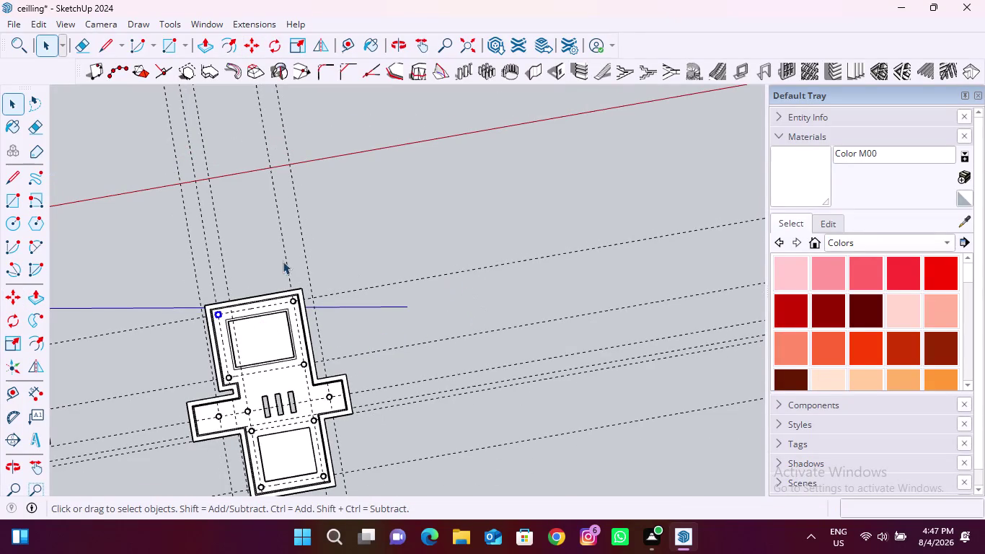
click(59, 22)
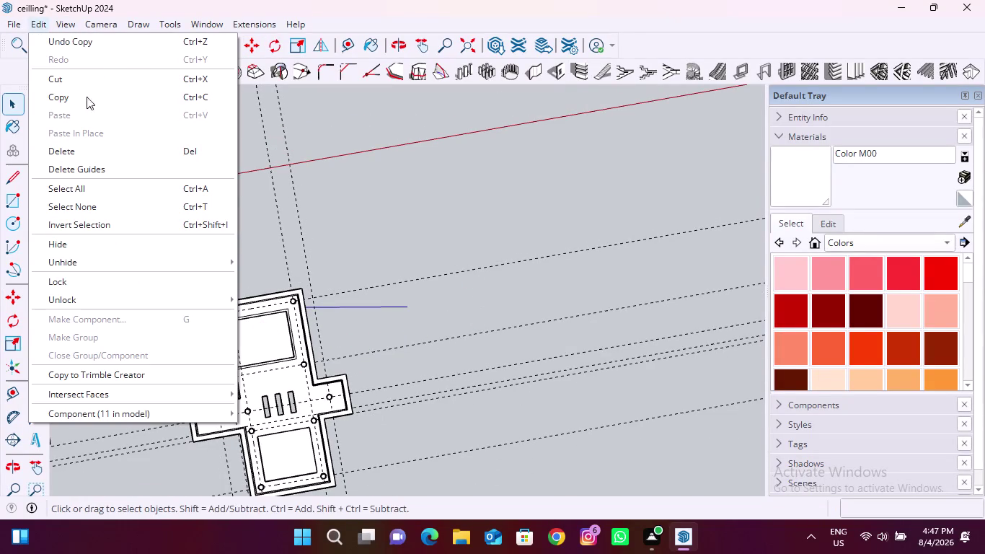
Delete all guide lines from the ceiling model.
click(116, 166)
scroll(down, 3)
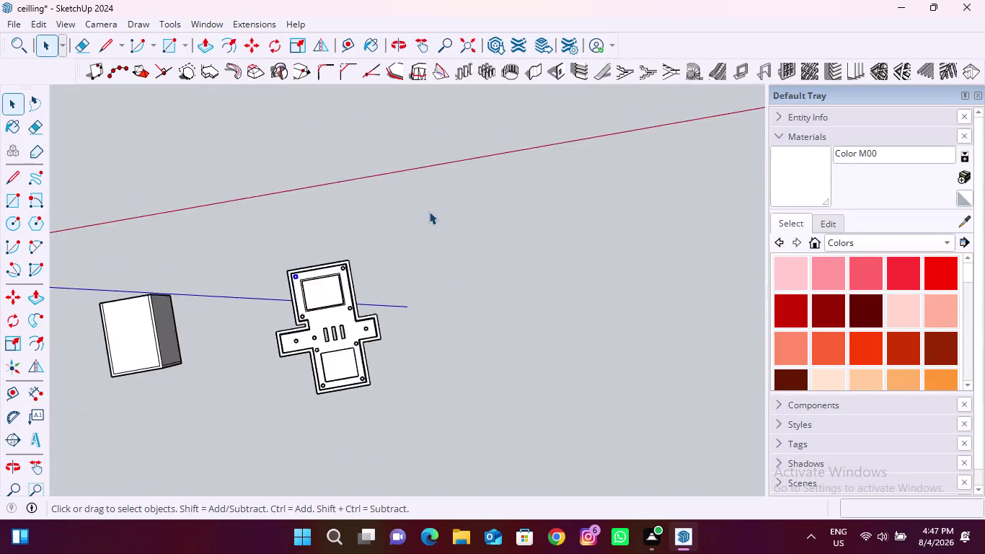
scroll(down, 3)
scroll(down, 3)
middle_drag(353, 251, 368, 483)
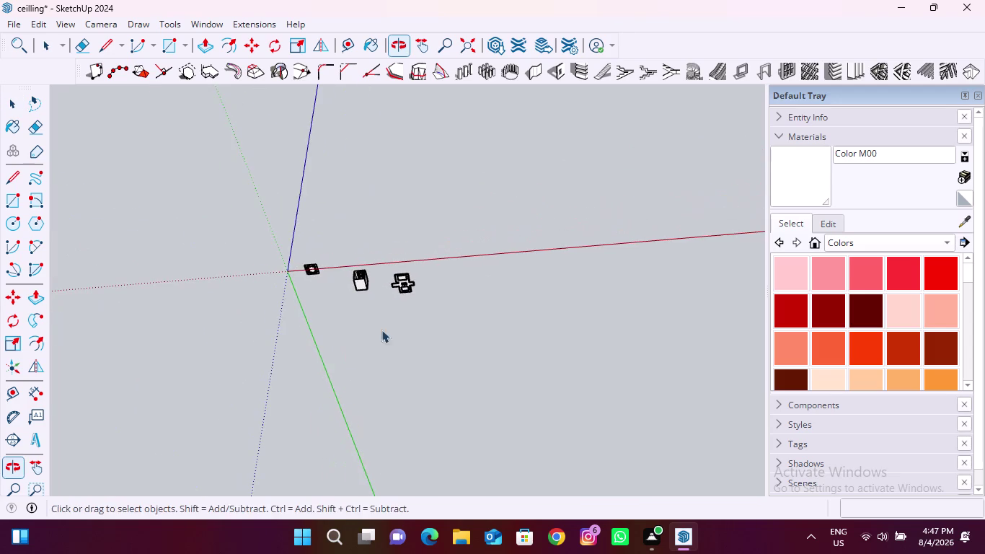
middle_drag(383, 263, 430, 520)
scroll(up, 3)
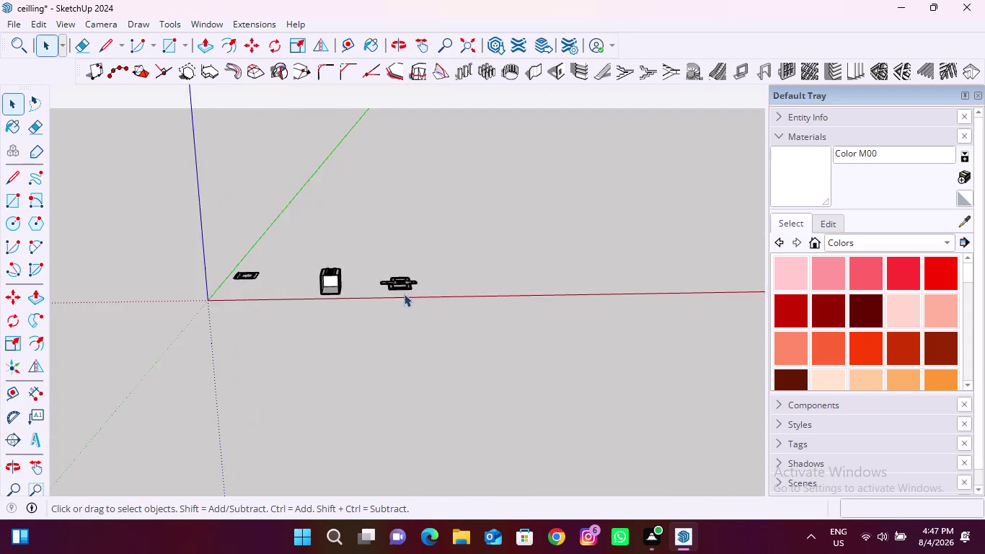
scroll(up, 3)
Orbit beneath the ceiling to view its underside and all panels.
middle_drag(406, 313, 394, 267)
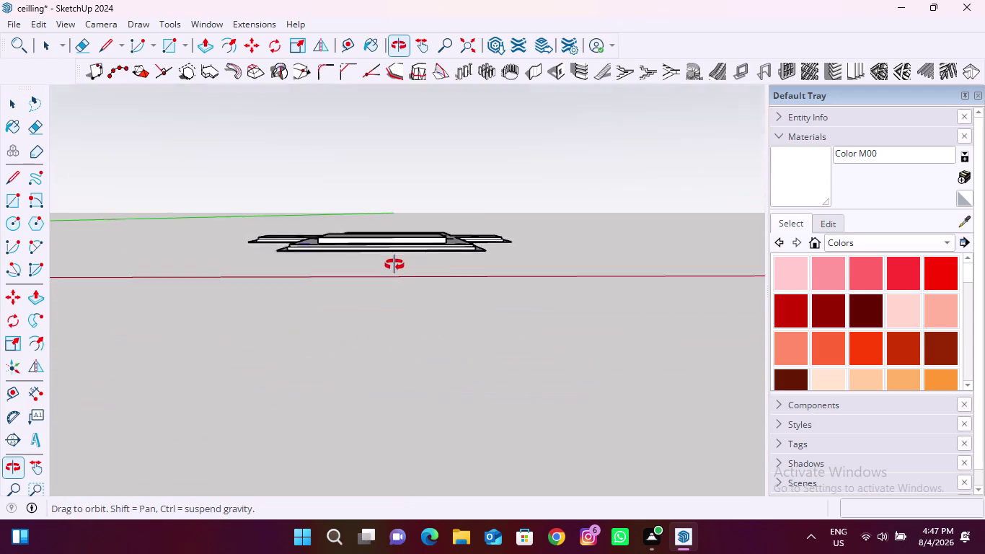
middle_drag(394, 266, 392, 306)
click(493, 321)
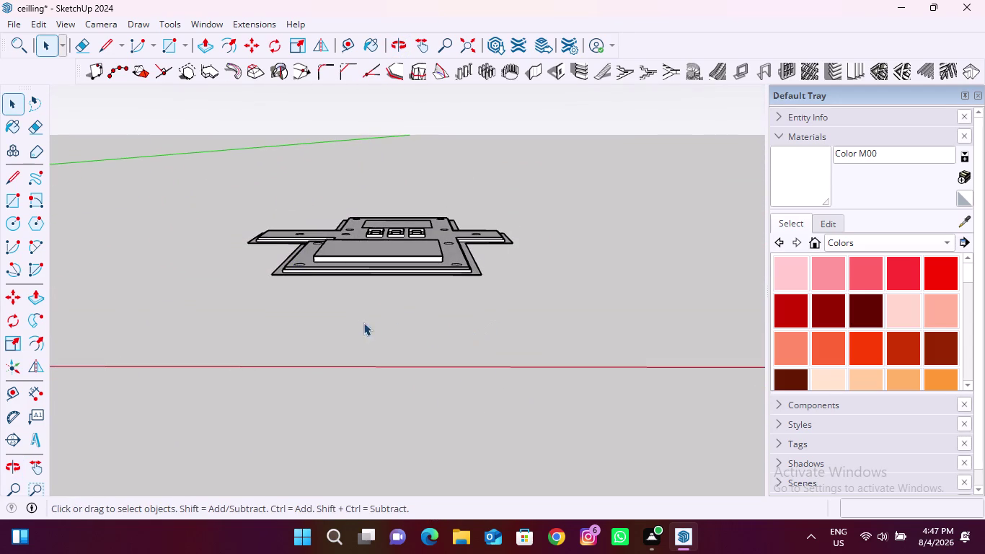
middle_drag(375, 326, 387, 271)
scroll(up, 3)
middle_drag(390, 307, 387, 265)
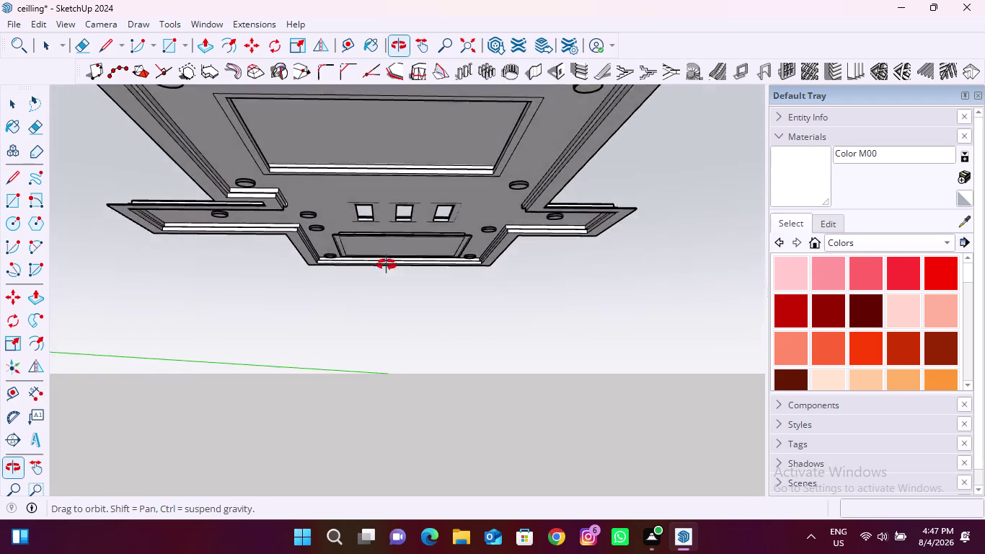
middle_drag(387, 264, 395, 211)
middle_drag(411, 321, 412, 319)
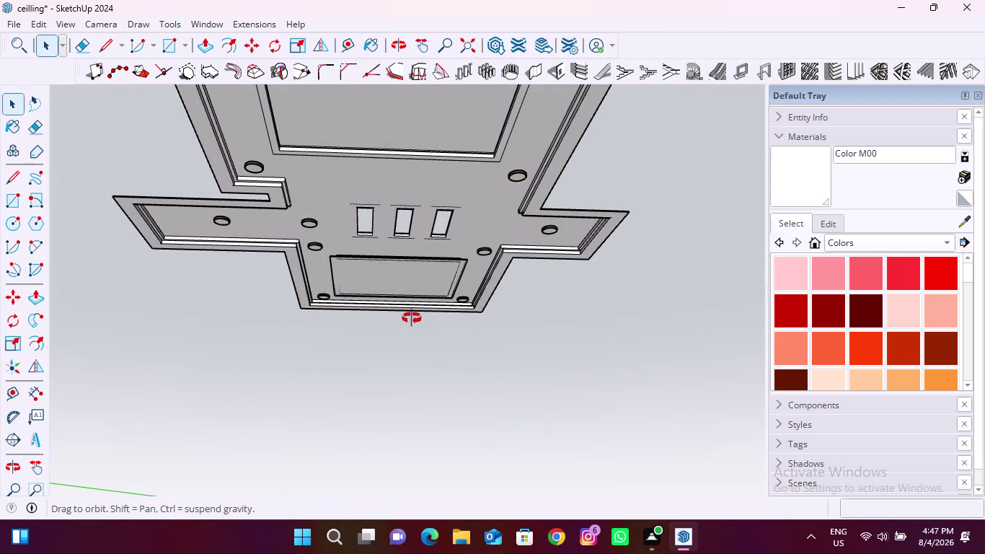
middle_drag(412, 319, 435, 240)
scroll(down, 3)
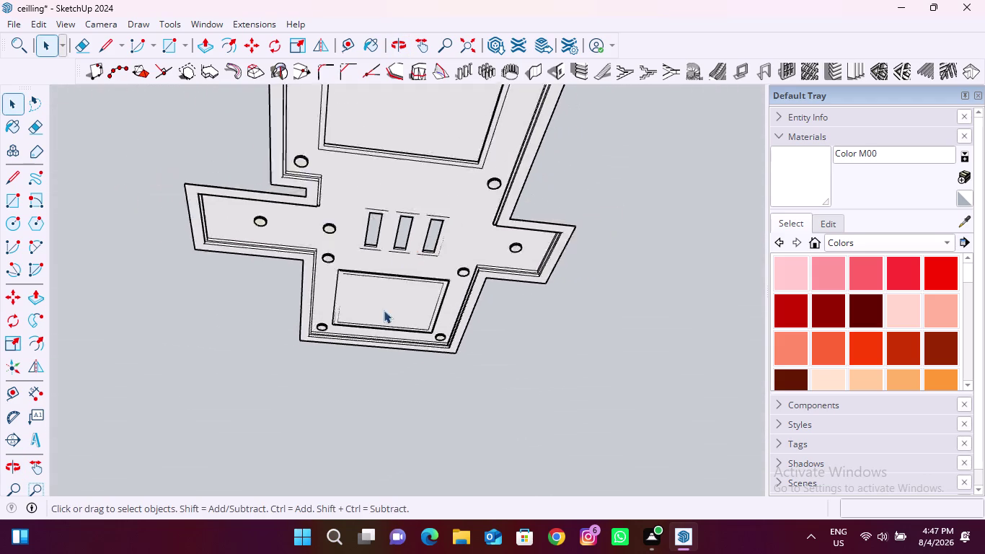
scroll(down, 3)
click(416, 167)
scroll(up, 3)
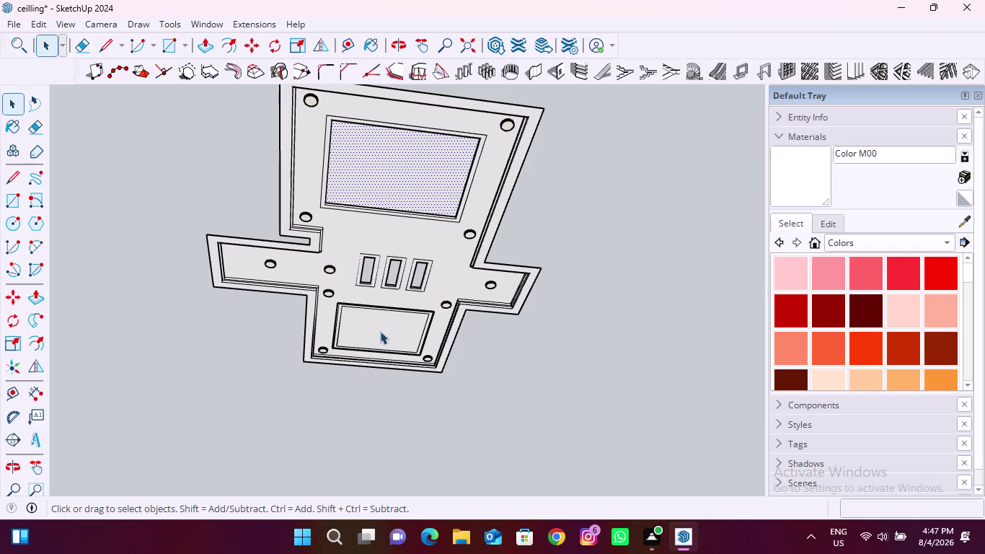
middle_drag(373, 331, 680, 296)
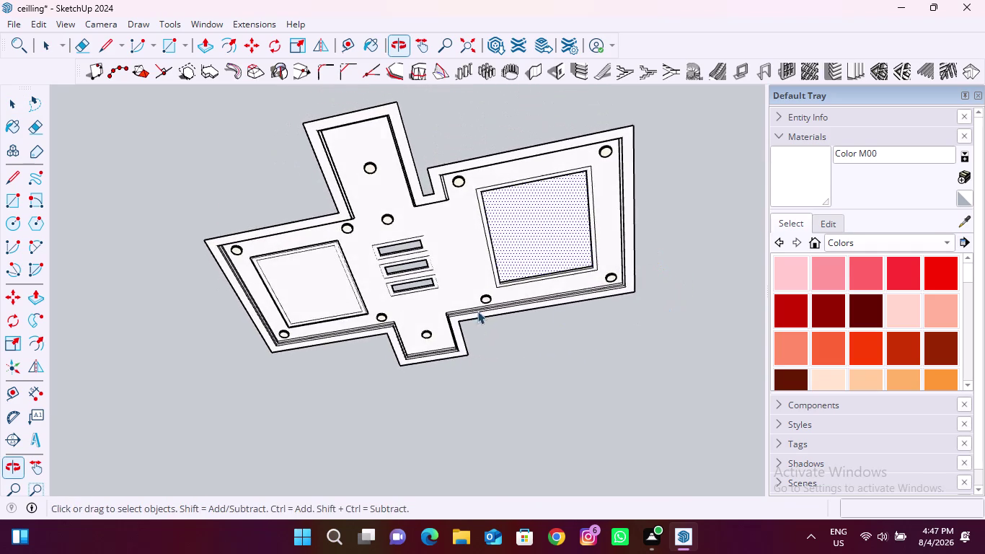
middle_drag(277, 266, 555, 272)
Paint the large square recessed panel with Wood Floor from the Wood collection.
click(651, 229)
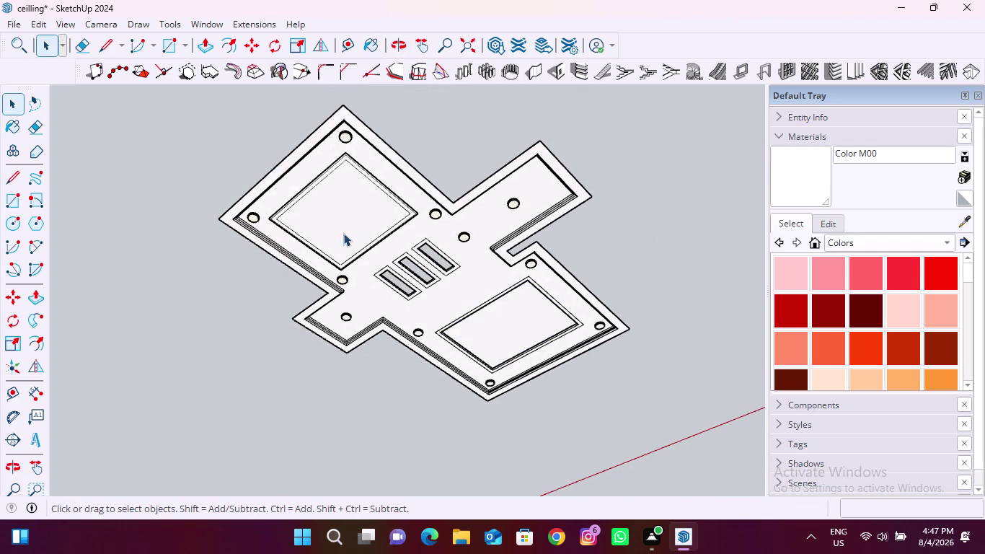
click(346, 207)
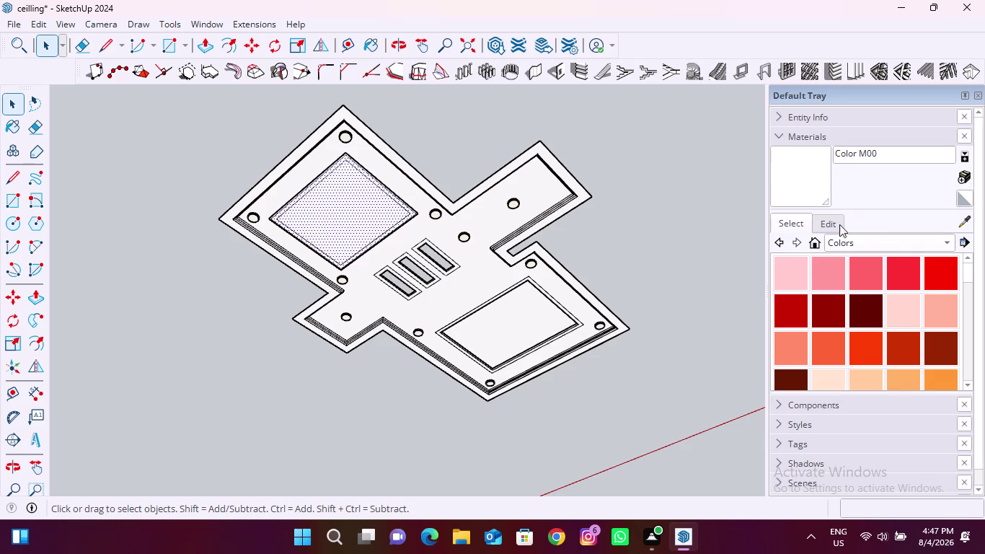
click(887, 236)
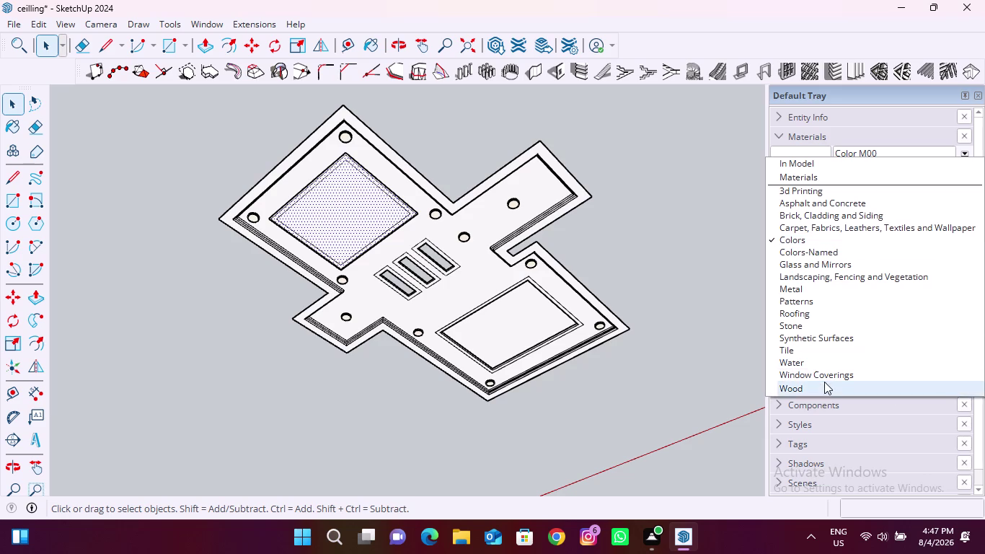
click(823, 382)
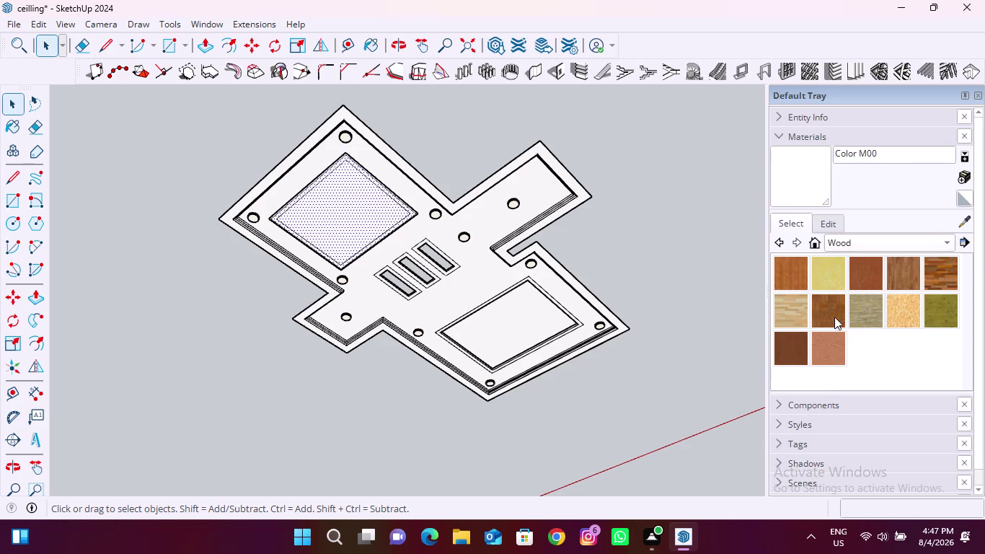
click(913, 273)
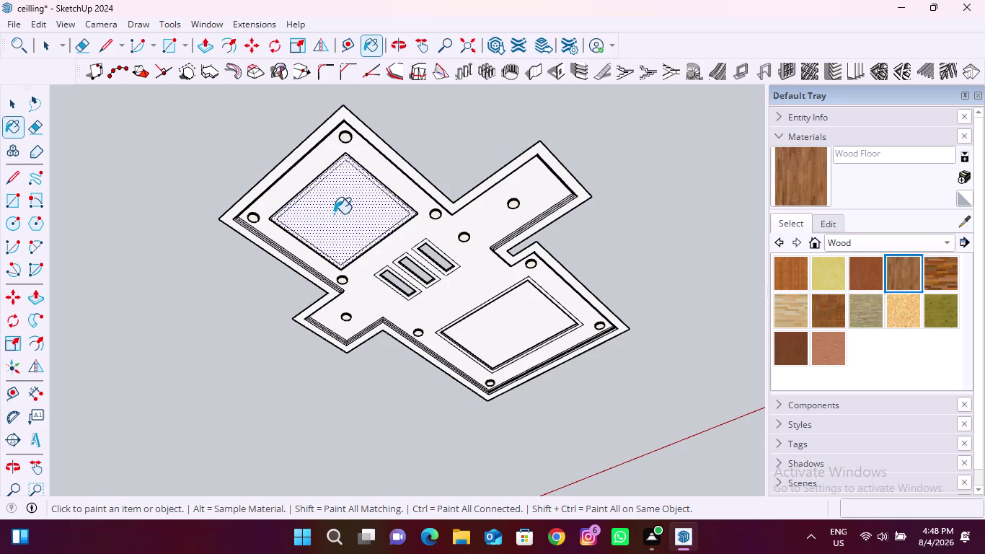
click(334, 213)
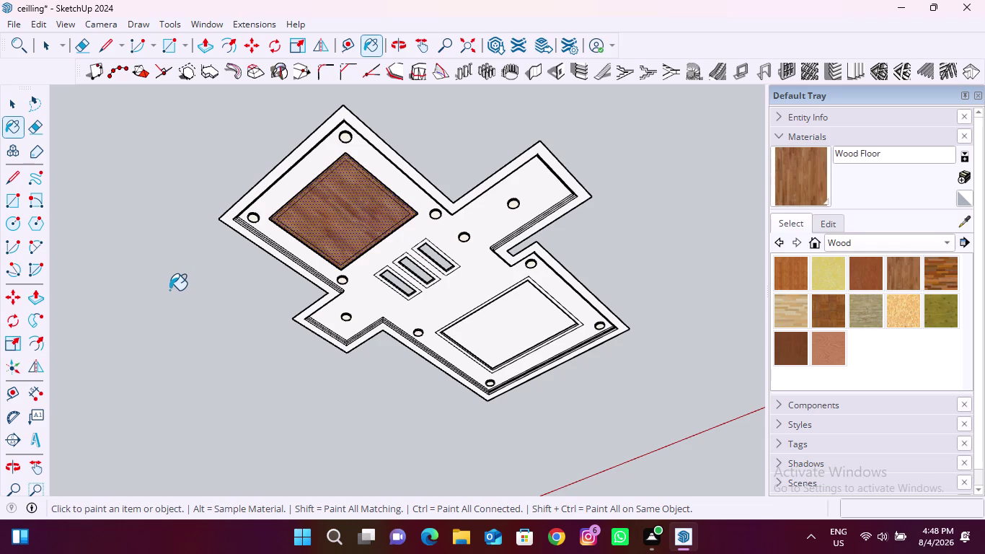
key(space)
click(170, 290)
Paint the lower panel's first side edge with the Wood Floor texture.
scroll(up, 3)
middle_drag(333, 180, 347, 195)
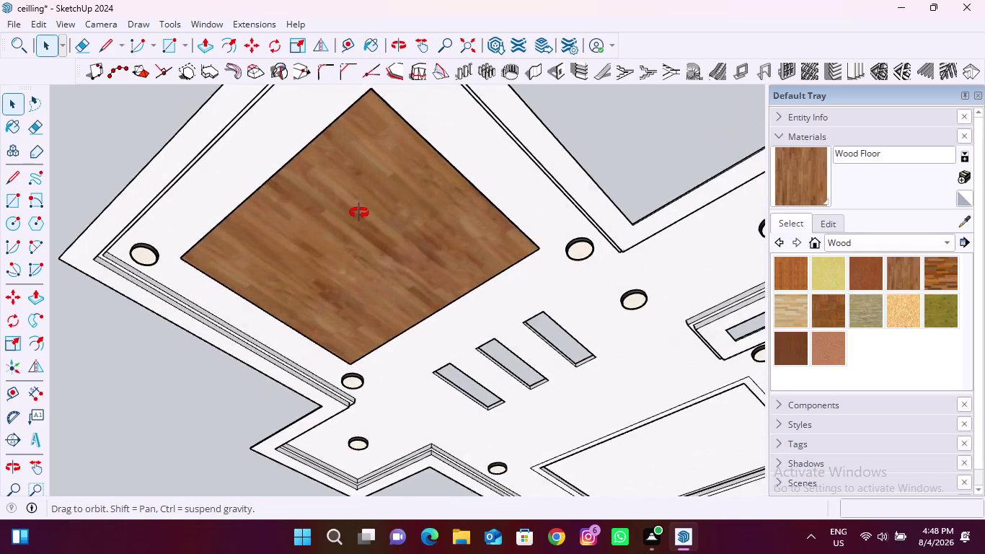
middle_drag(348, 195, 561, 292)
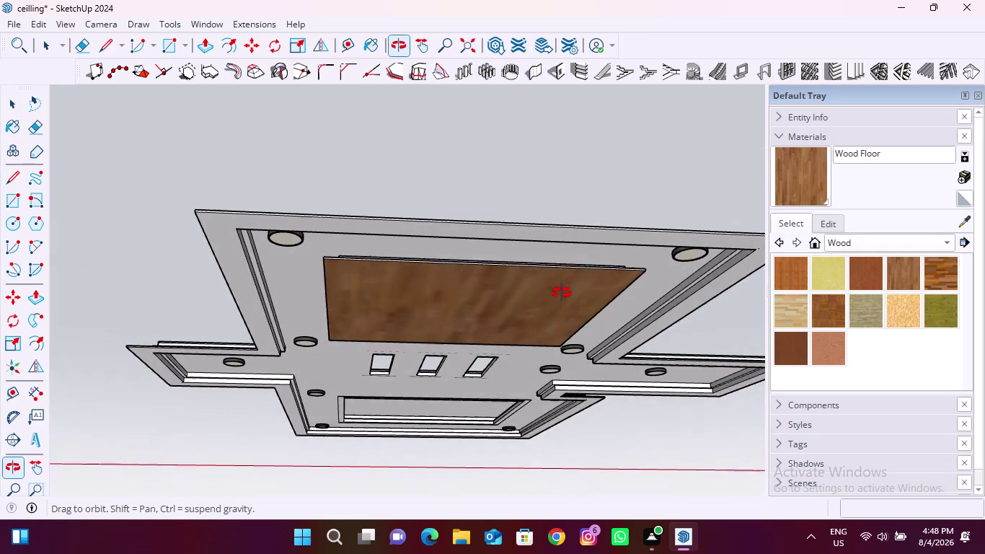
middle_drag(561, 292, 562, 295)
click(813, 171)
scroll(up, 3)
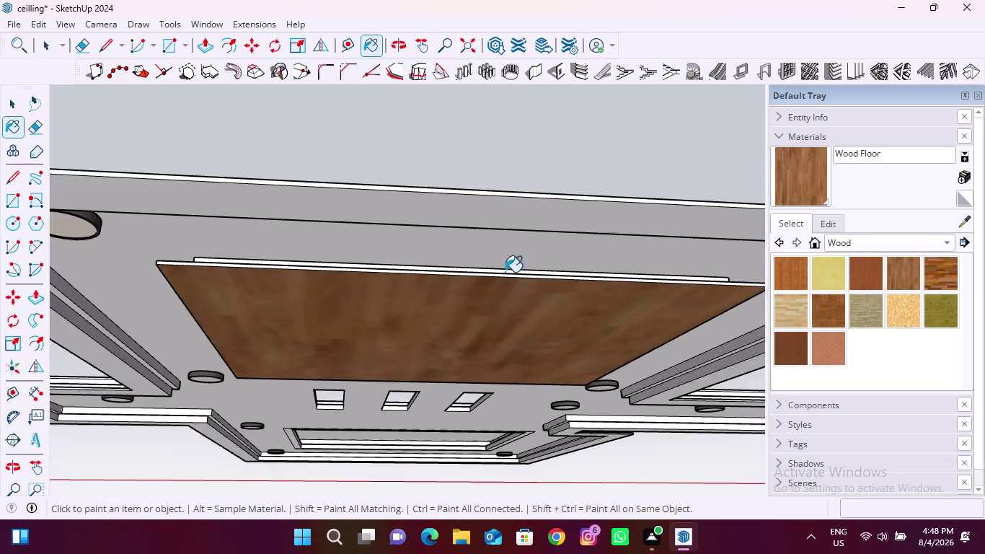
scroll(up, 3)
click(491, 287)
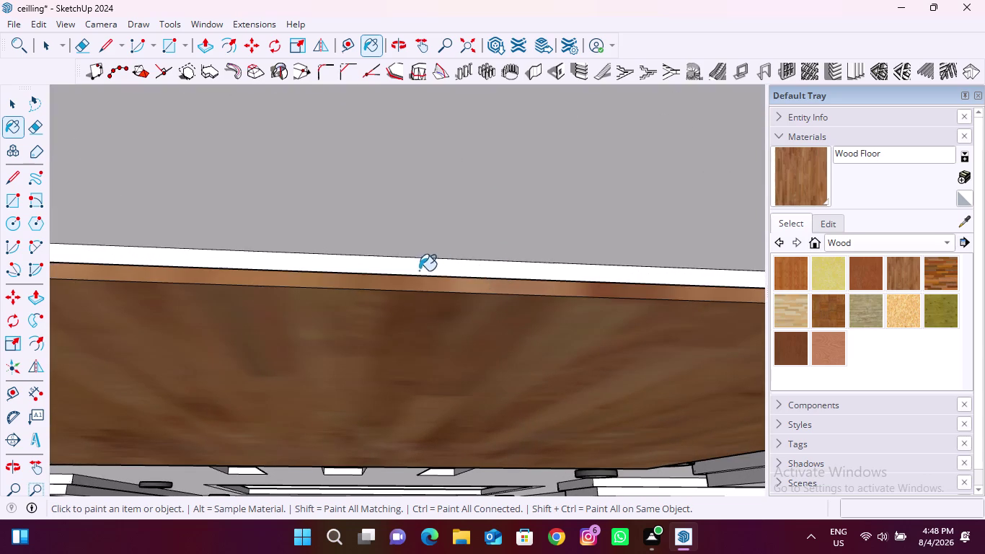
Paint two more edge strips of the lower panel with Wood Floor.
middle_drag(393, 266, 486, 336)
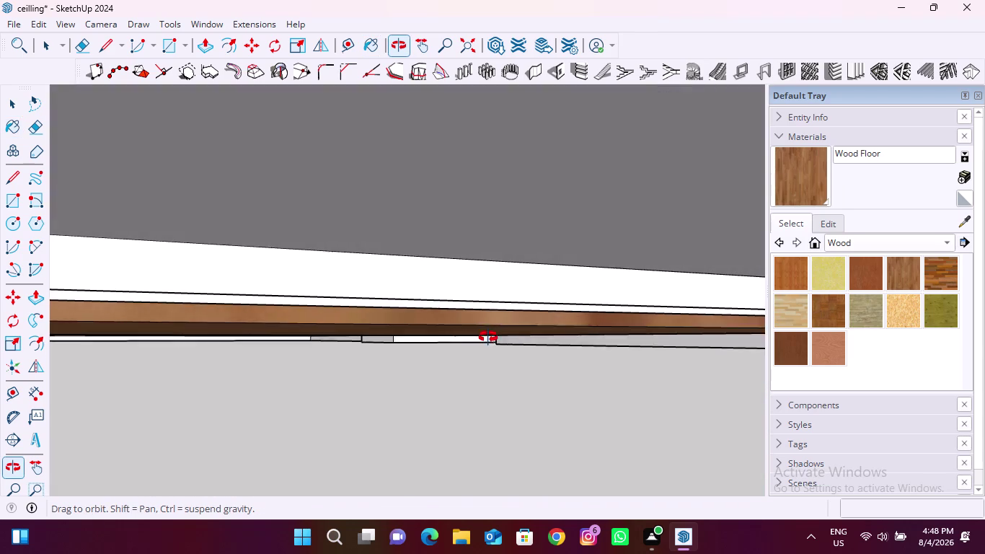
middle_drag(485, 336, 503, 345)
scroll(up, 3)
click(422, 287)
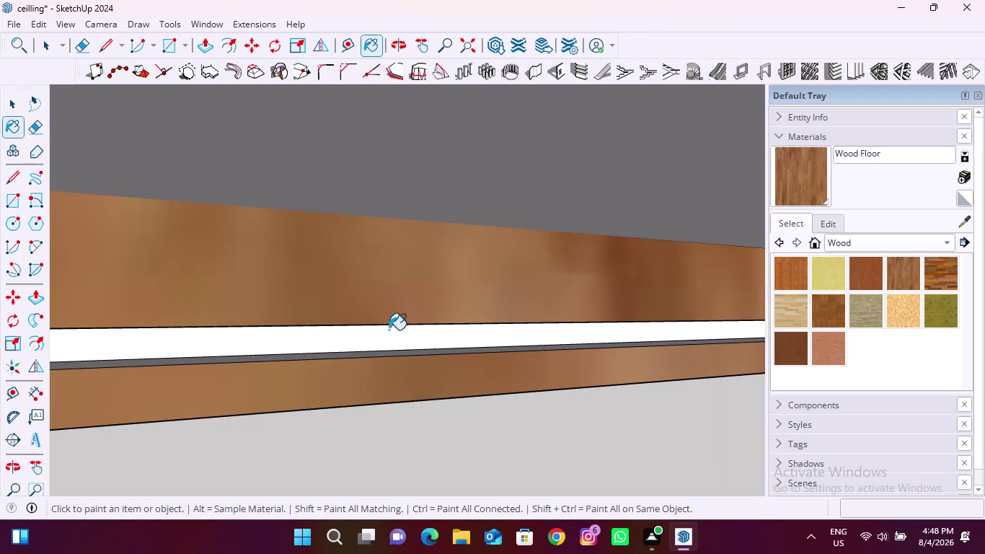
click(392, 337)
scroll(down, 3)
scroll(down, 3)
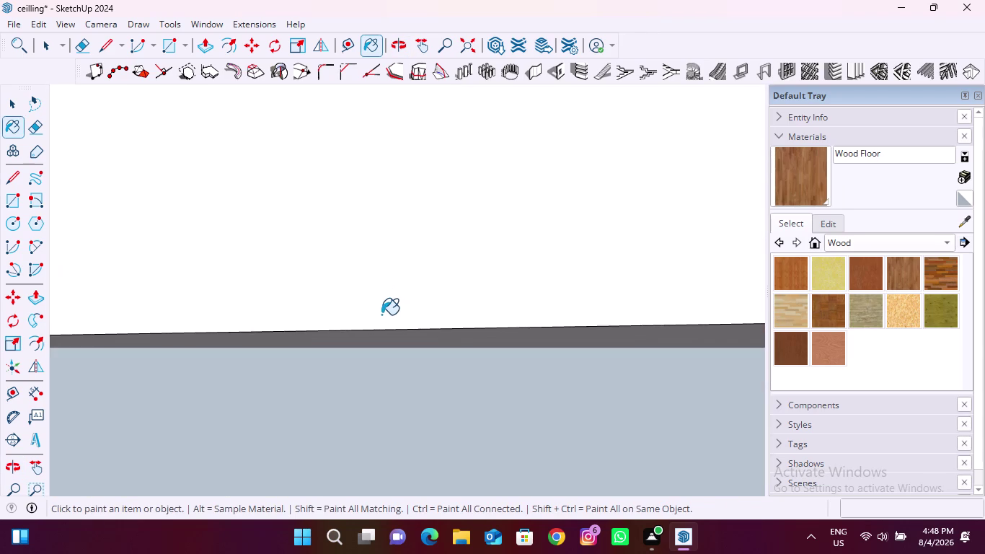
scroll(down, 3)
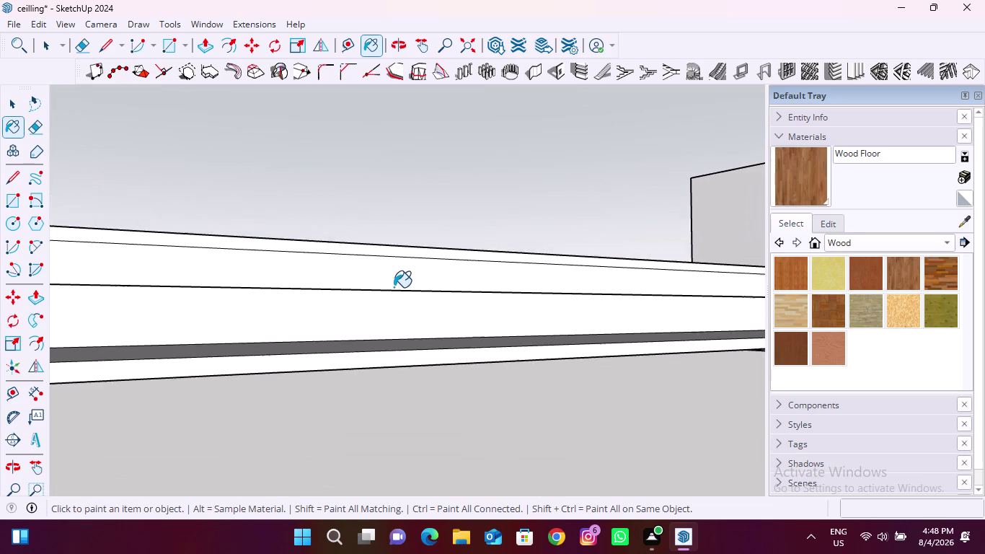
scroll(down, 3)
From beneath the ceiling, paint the panel's edge and lower edge strip with Wood Floor.
middle_drag(373, 360, 561, 326)
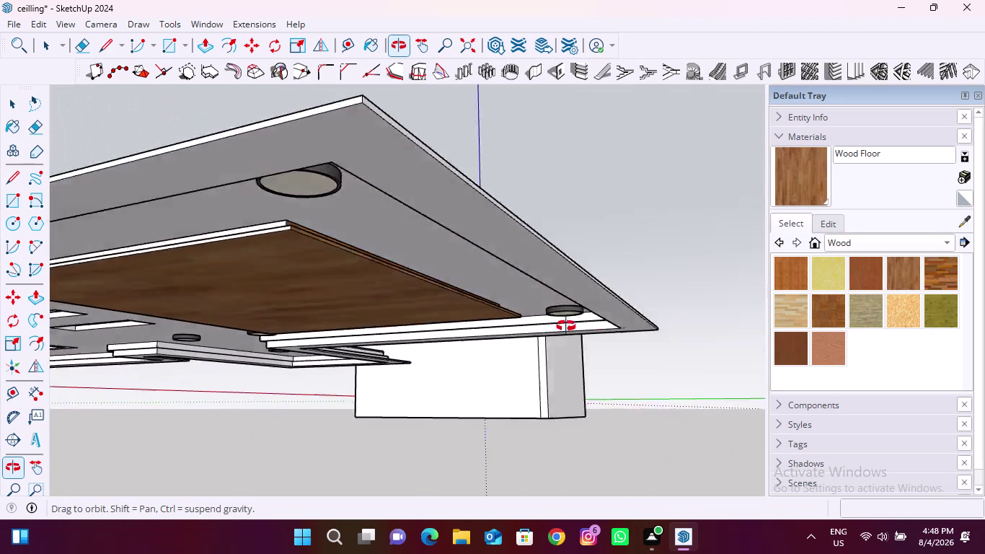
middle_drag(560, 326, 665, 303)
scroll(down, 3)
middle_drag(307, 369, 312, 361)
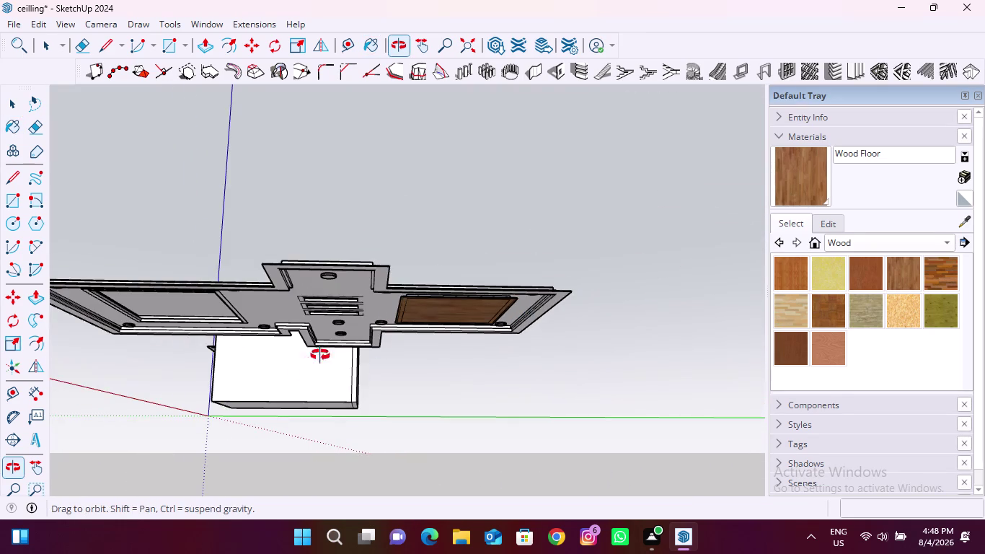
middle_drag(312, 361, 509, 352)
scroll(down, 3)
middle_drag(274, 372, 416, 372)
scroll(up, 3)
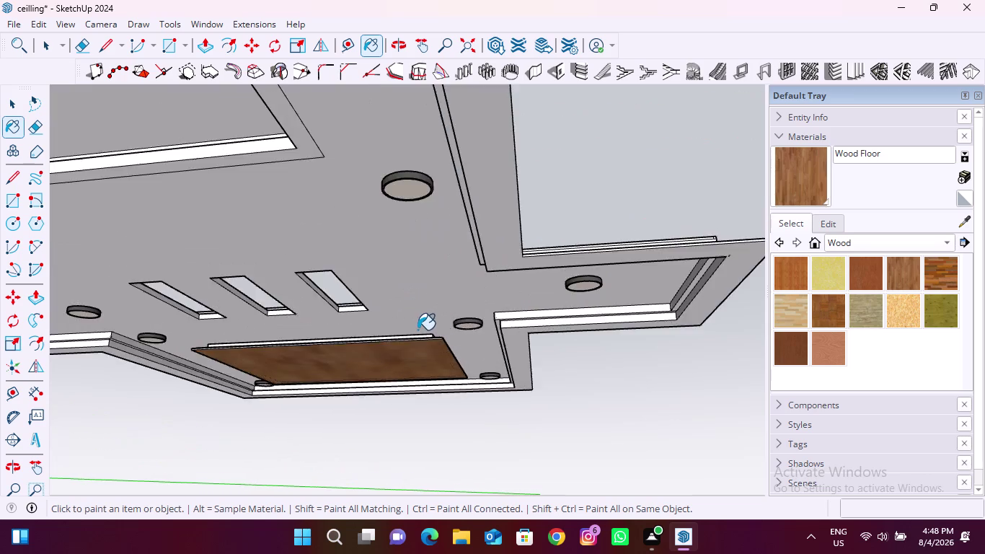
scroll(up, 3)
click(419, 341)
scroll(up, 3)
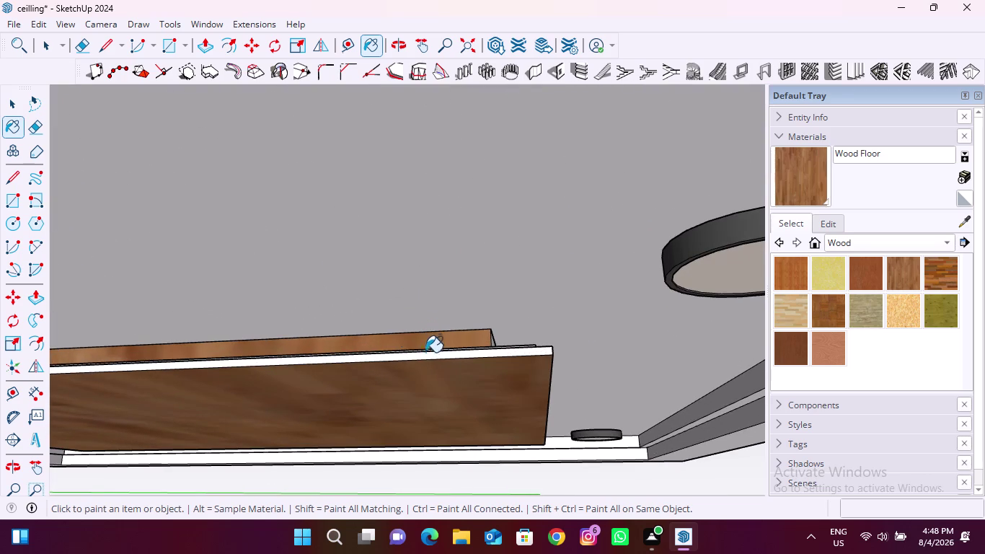
click(426, 355)
Paint the panel's bottom edge strip with Wood Floor.
middle_drag(426, 349, 441, 387)
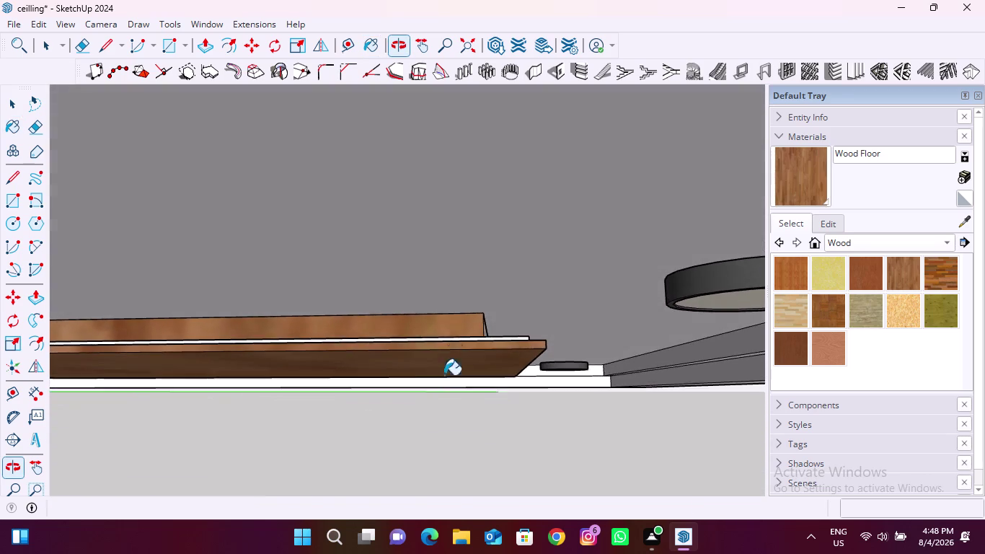
scroll(up, 3)
click(490, 364)
scroll(down, 3)
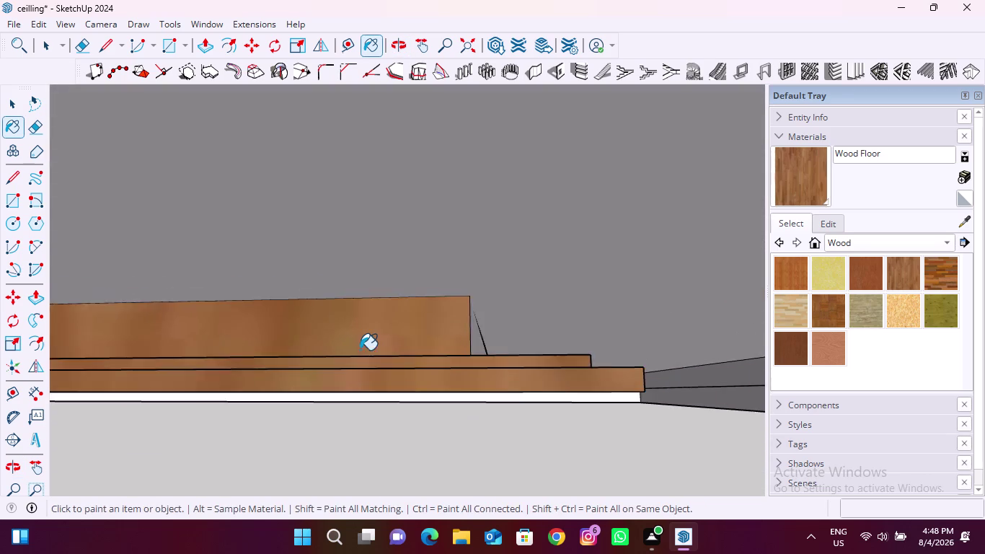
scroll(down, 3)
middle_drag(438, 373, 351, 363)
scroll(up, 3)
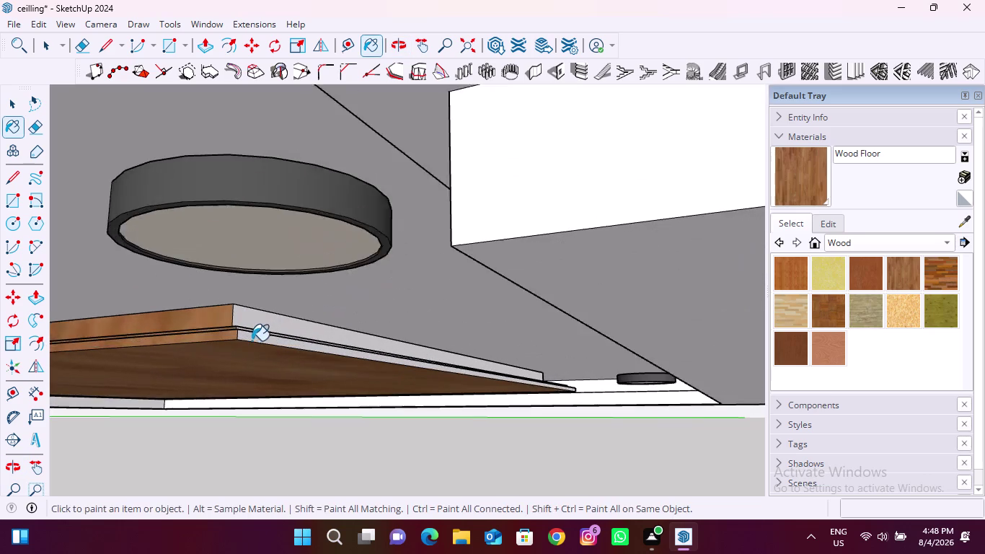
scroll(up, 3)
Paint two faces and a side strip of the lower panel with Wood Floor.
click(258, 339)
click(256, 313)
scroll(up, 3)
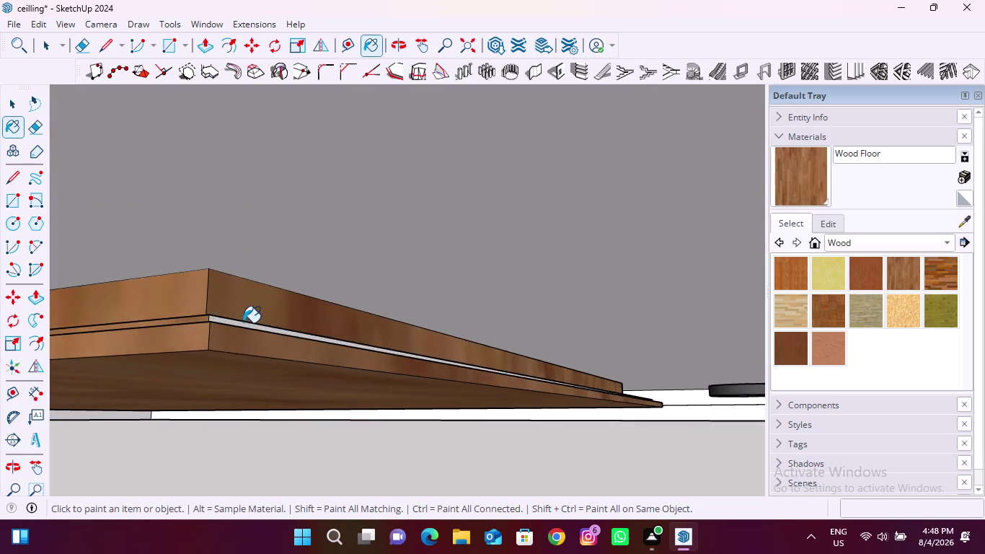
scroll(up, 3)
click(242, 323)
scroll(down, 3)
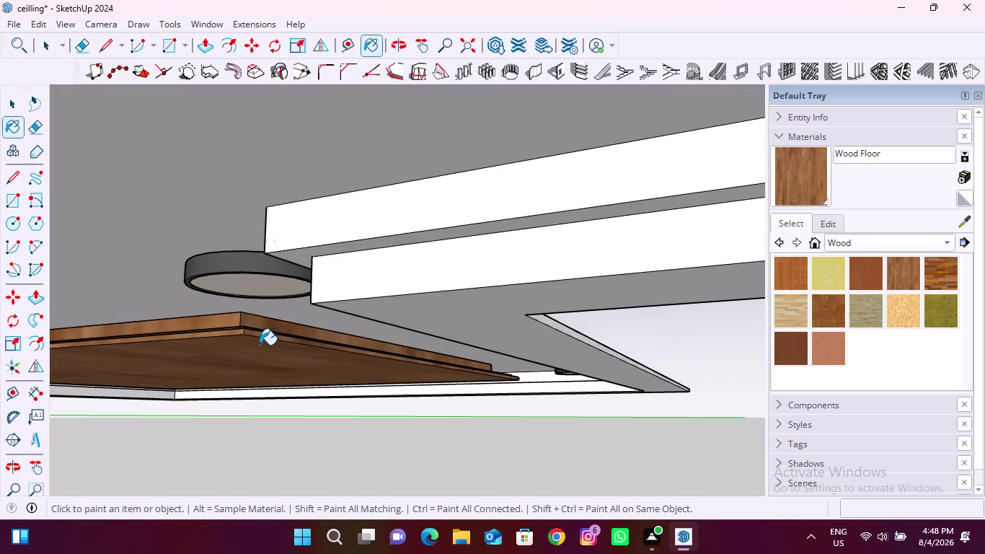
scroll(down, 3)
Paint the remaining three edge faces of the lower panel with Wood Floor.
middle_drag(130, 367, 556, 352)
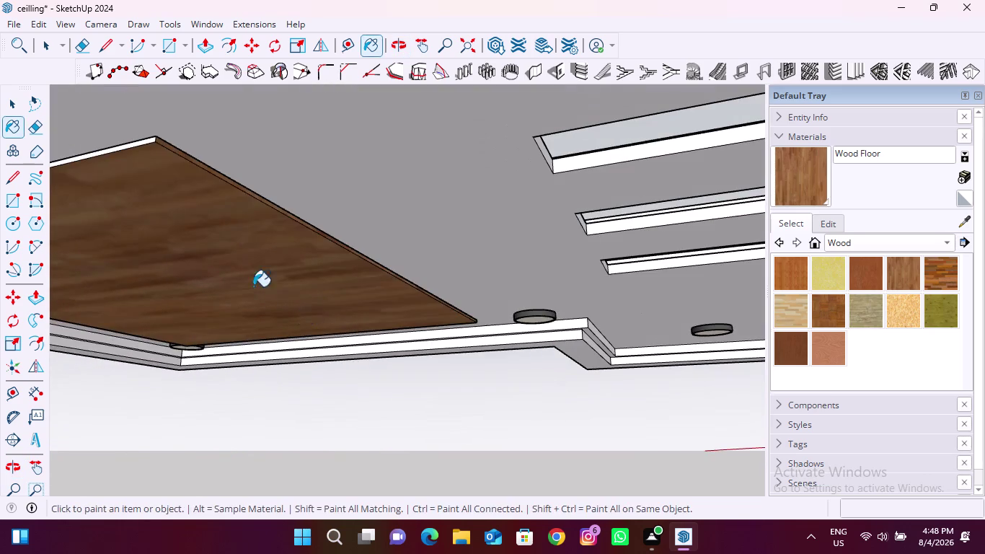
middle_drag(239, 281, 312, 337)
middle_drag(355, 345, 347, 297)
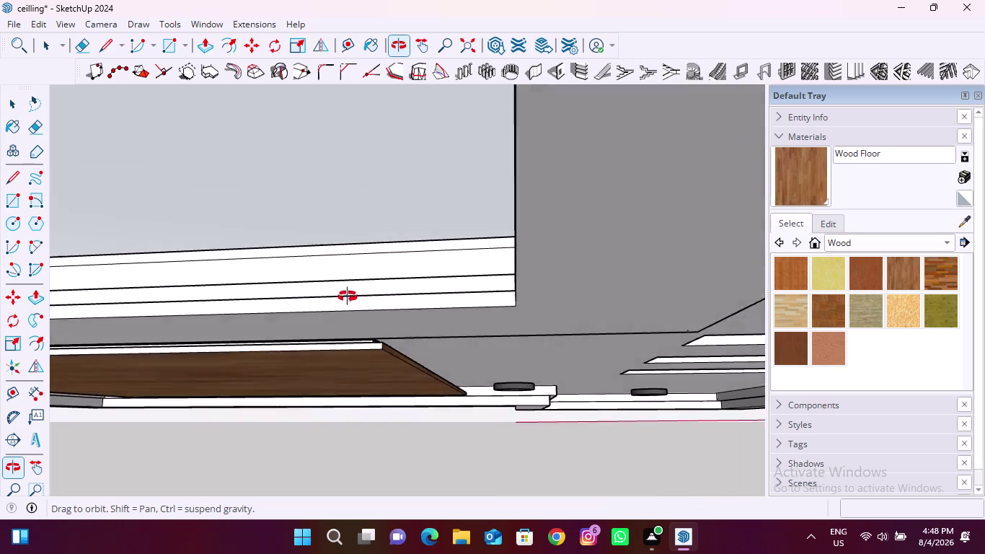
middle_drag(347, 297, 340, 272)
scroll(up, 3)
click(368, 382)
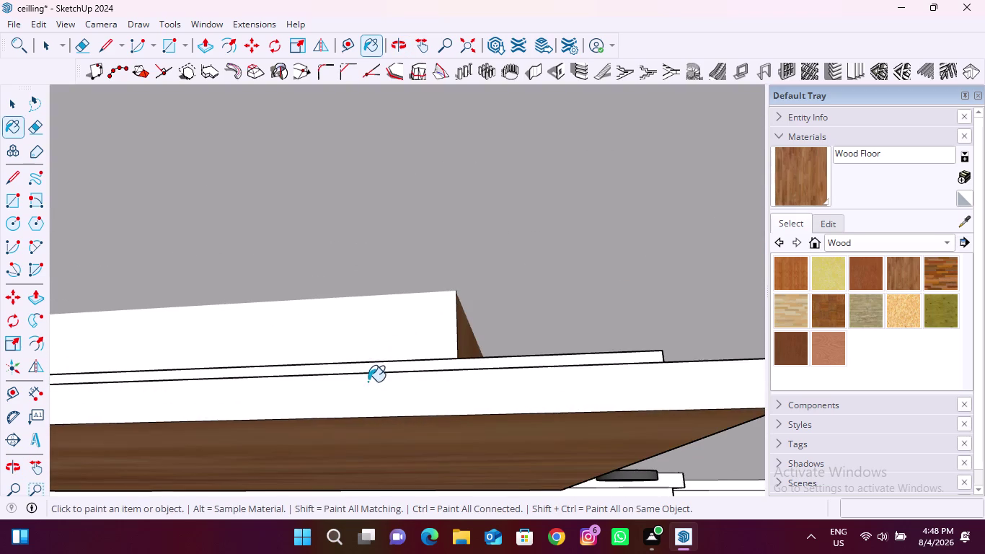
click(373, 367)
click(365, 339)
scroll(down, 3)
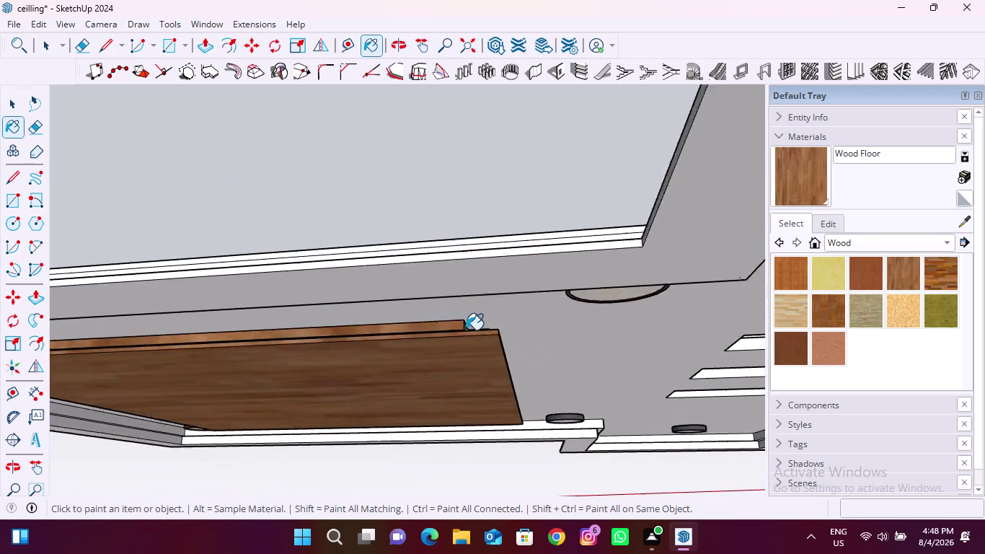
scroll(down, 3)
Orbit out to view the whole ceiling layout.
middle_drag(539, 383, 262, 342)
middle_drag(538, 348, 438, 309)
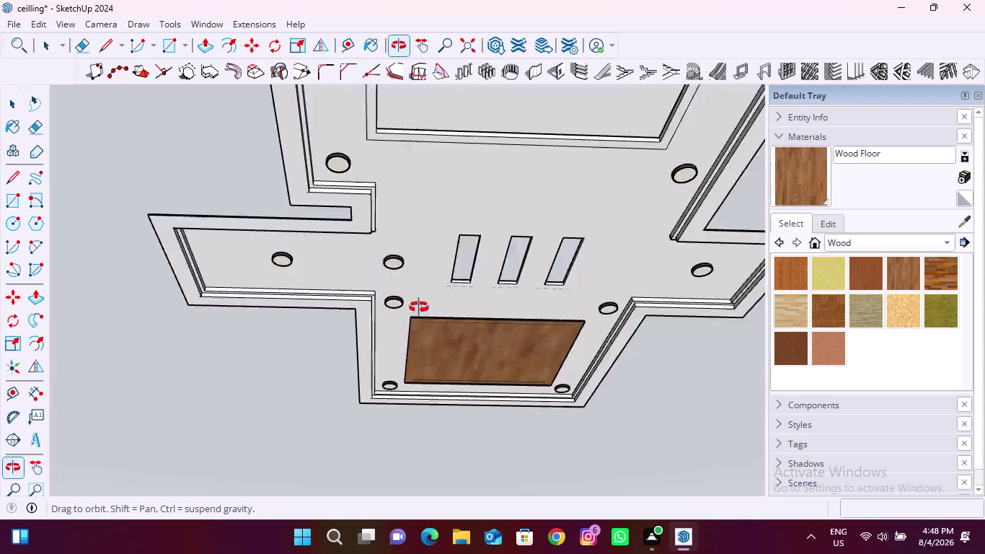
middle_drag(437, 309, 369, 305)
scroll(down, 3)
middle_drag(368, 347, 432, 282)
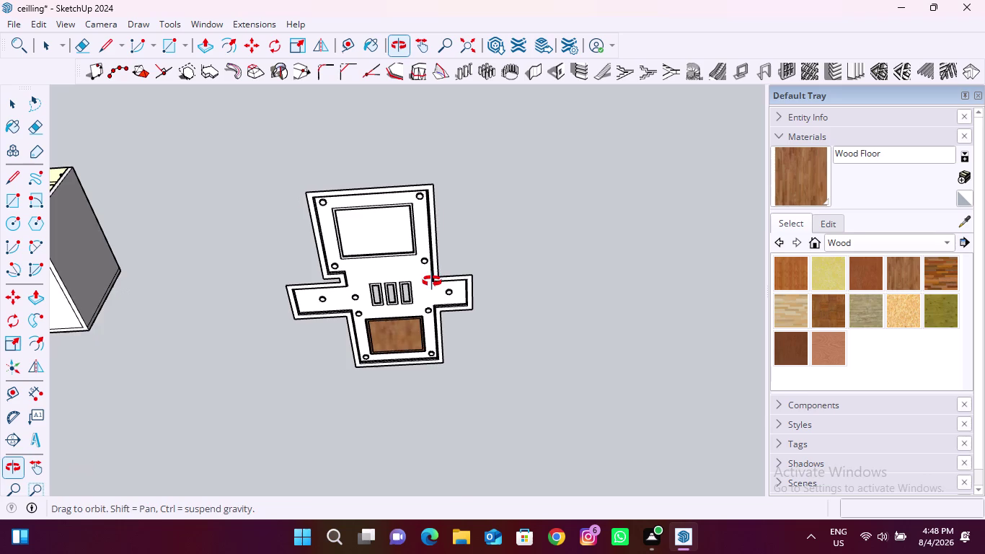
middle_drag(431, 281, 435, 280)
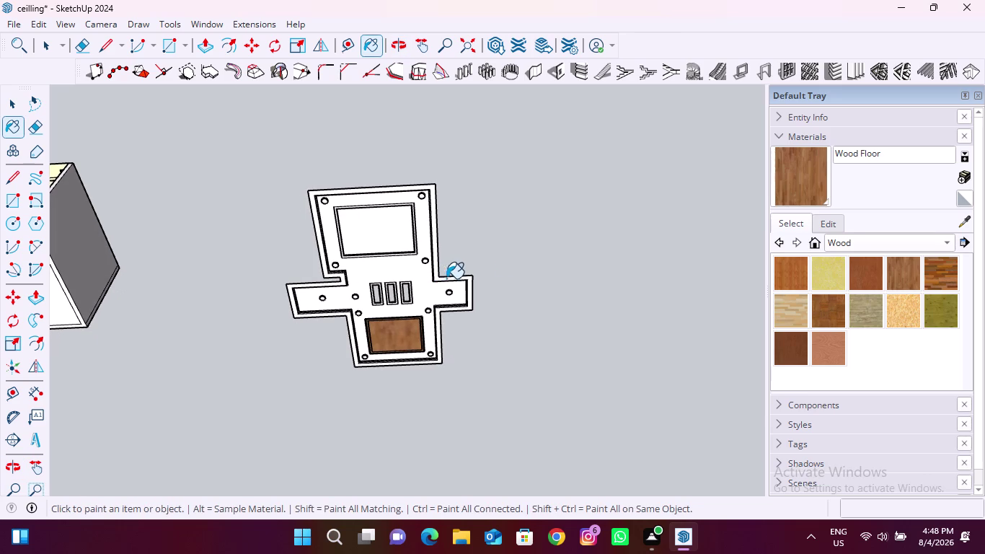
click(891, 238)
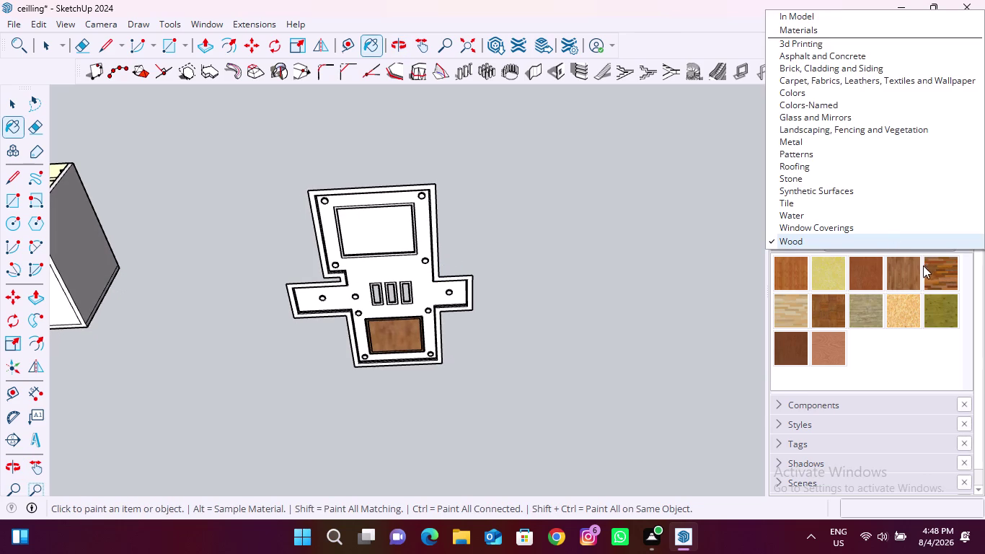
Paint the upper recess trim with Wood Cherry Original.
click(877, 273)
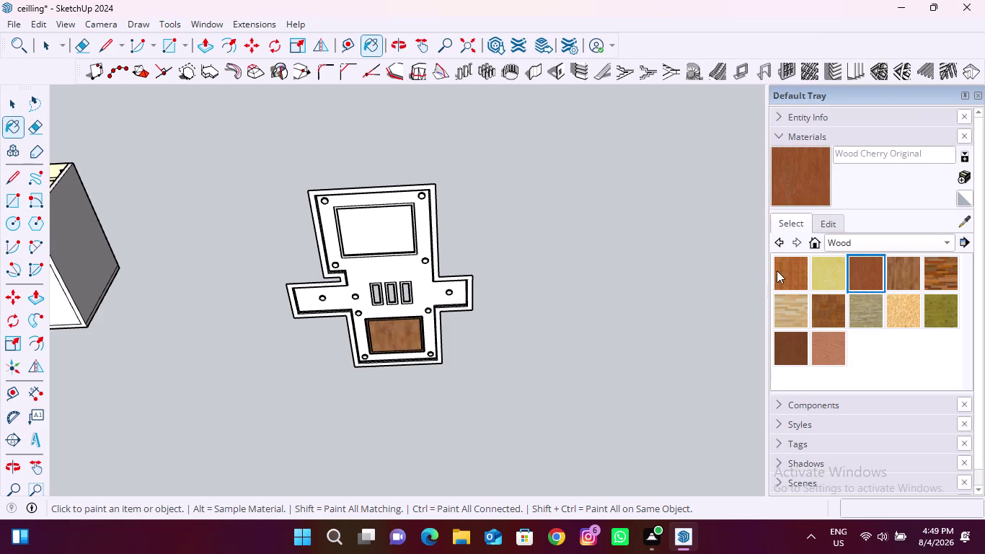
scroll(up, 3)
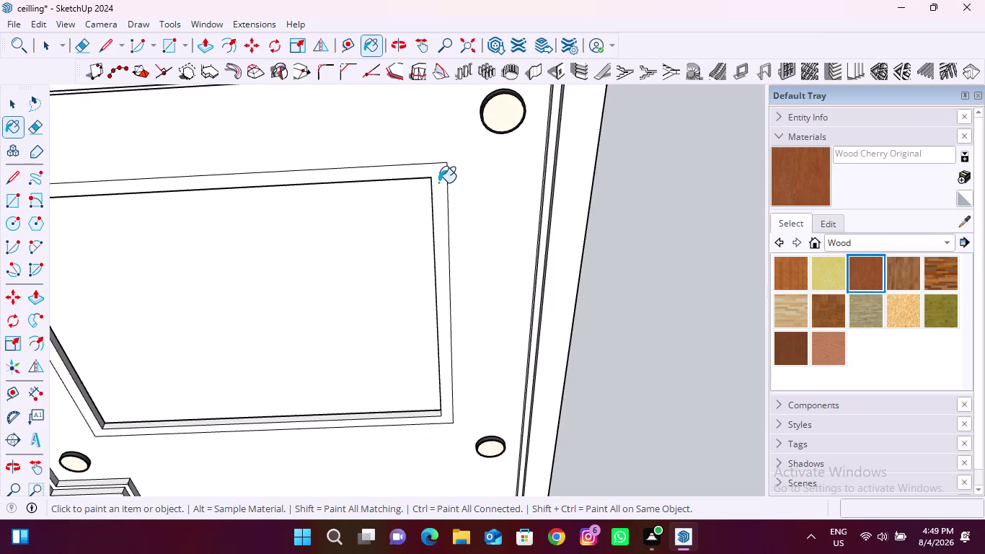
click(440, 182)
scroll(down, 3)
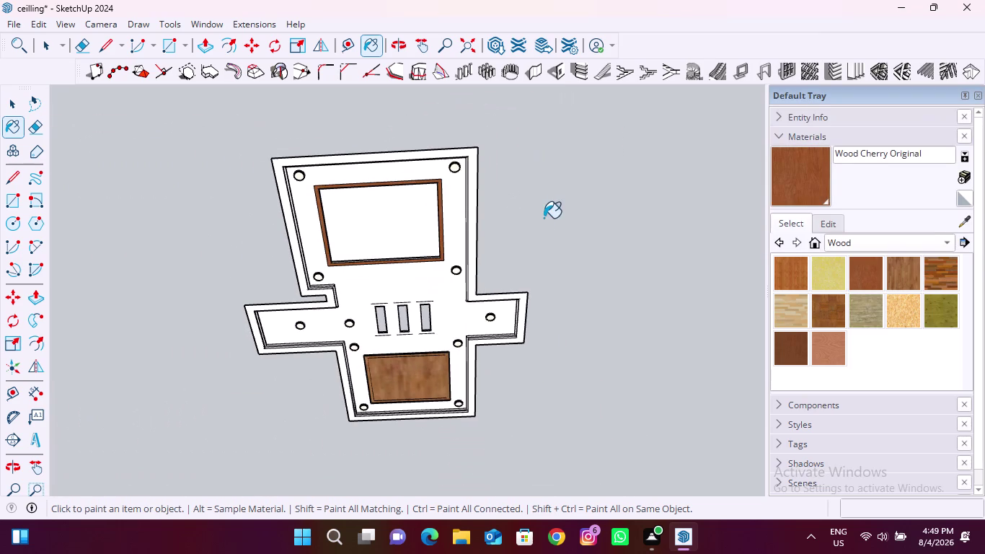
key(space)
click(941, 240)
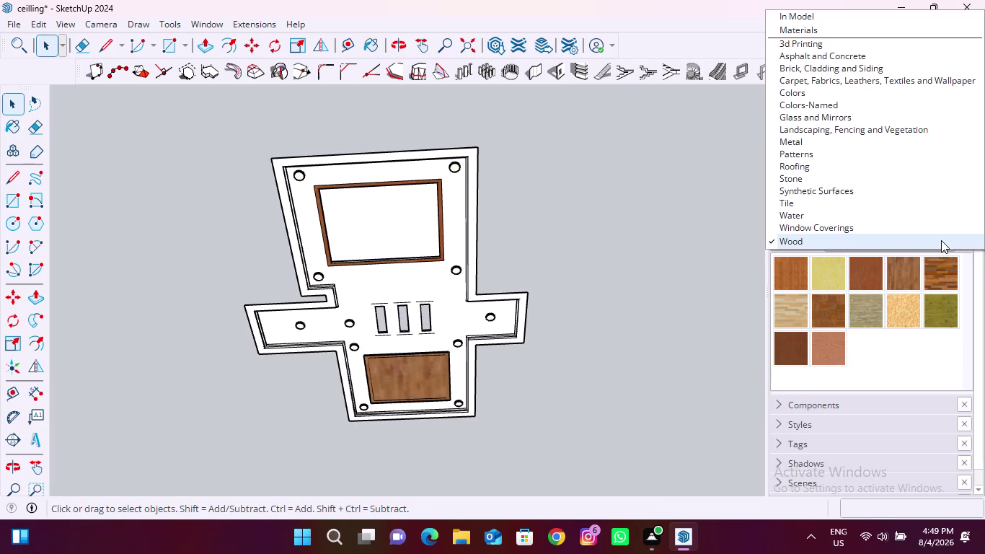
Switch Materials to the Colors category and scroll through the colour swatches.
click(825, 97)
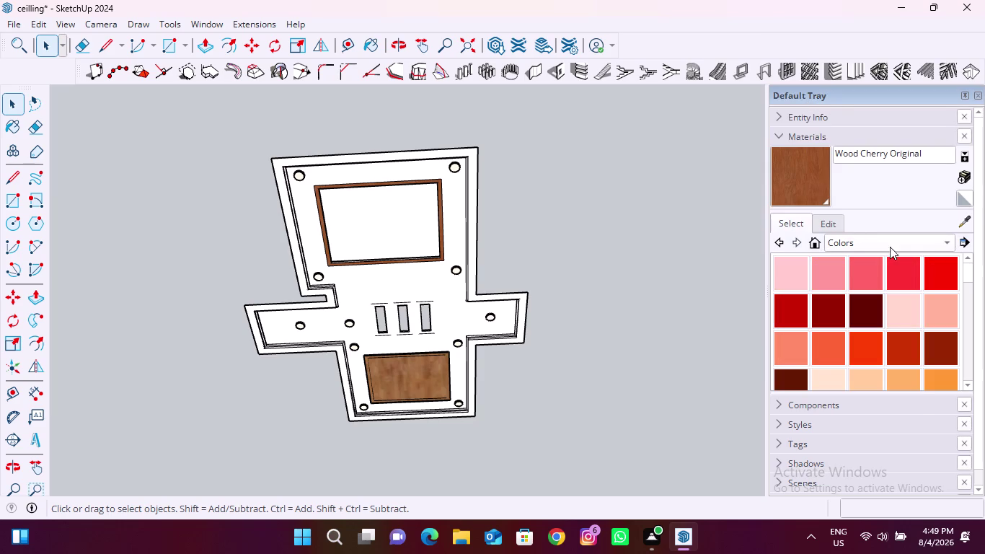
scroll(down, 3)
scroll(down, 3)
scroll(down, 3)
scroll(down, 3)
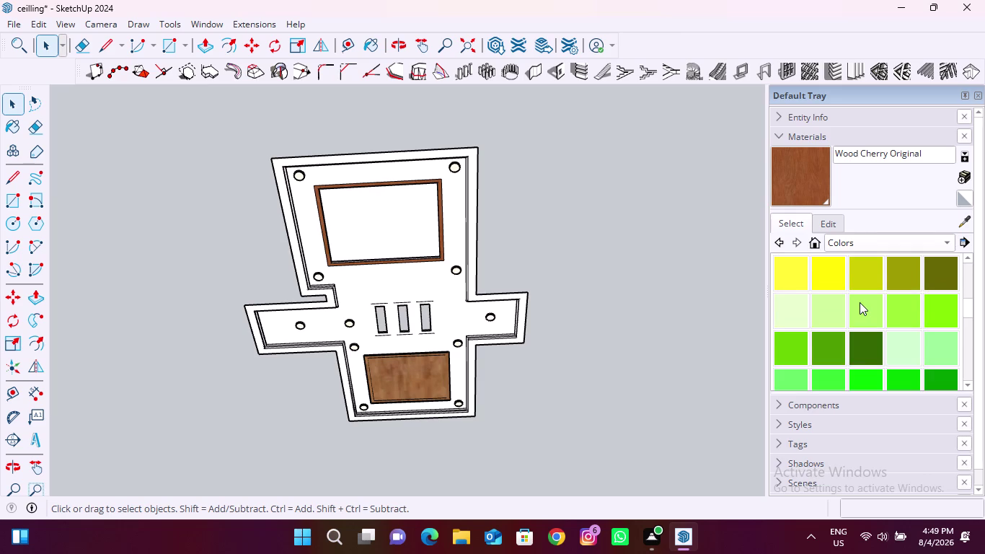
scroll(down, 3)
scroll(down, 3)
scroll(down, 3)
scroll(down, 3)
scroll(down, 3)
scroll(up, 3)
scroll(up, 3)
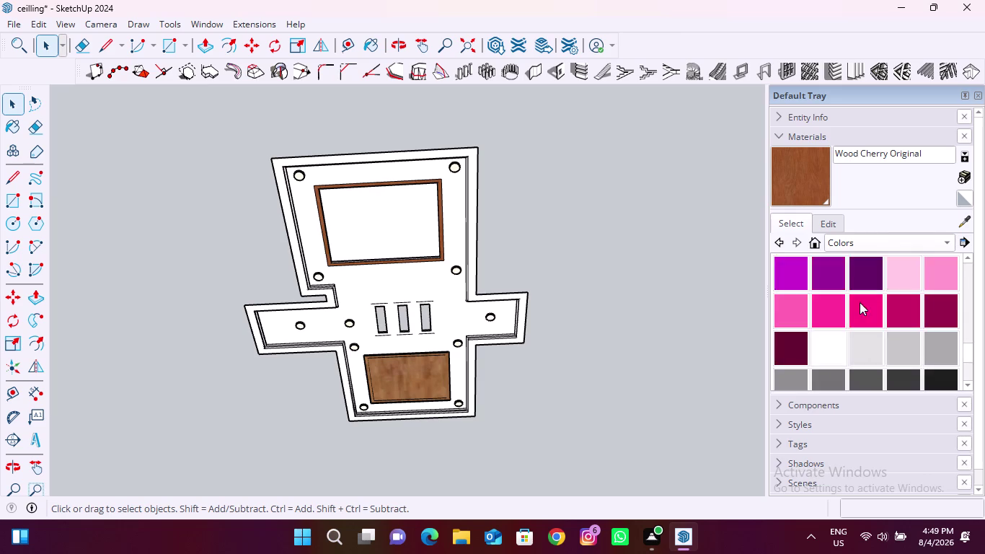
scroll(up, 3)
scroll(up, 3)
scroll(up, 3)
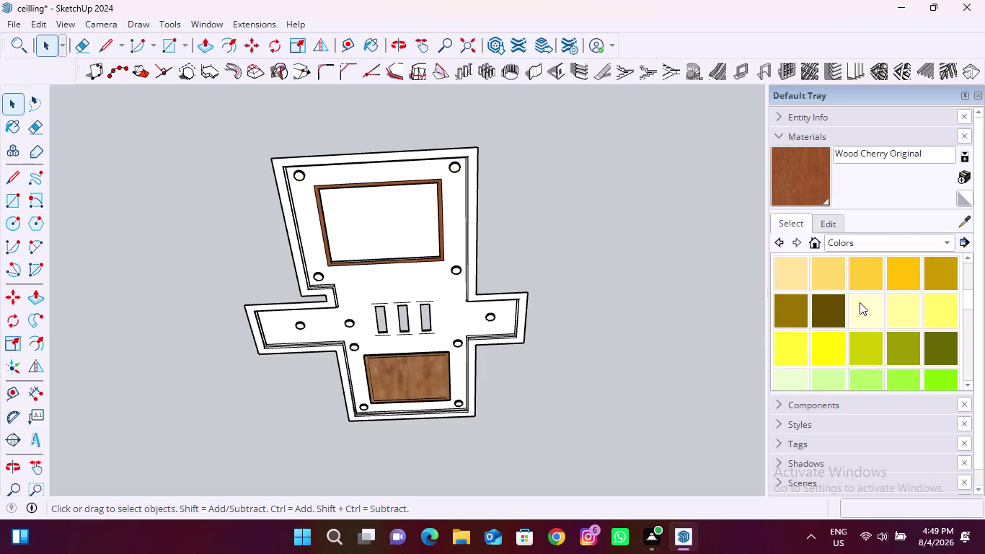
scroll(up, 3)
scroll(up, 3)
scroll(down, 3)
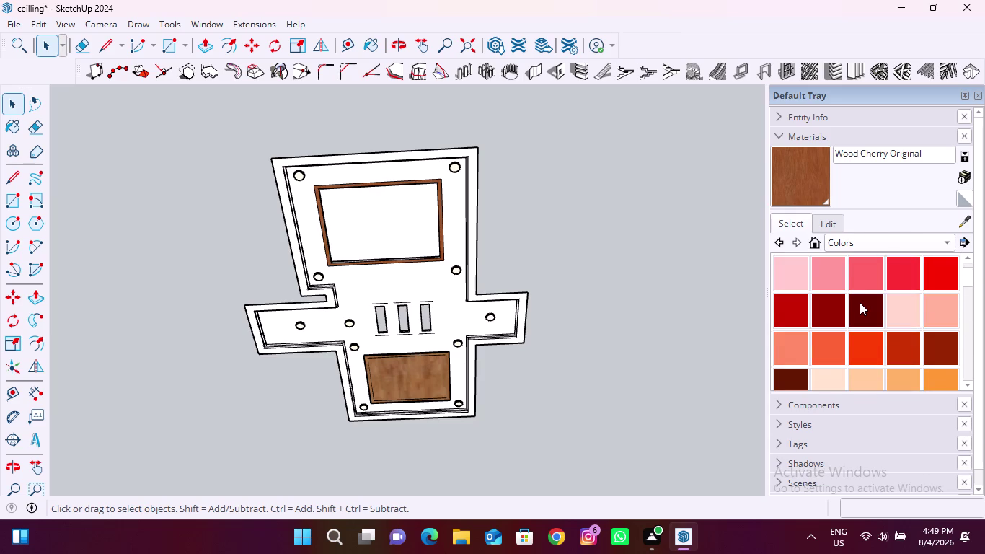
scroll(down, 3)
Paint two faces of the upper recess pale peach with Color C01.
click(839, 310)
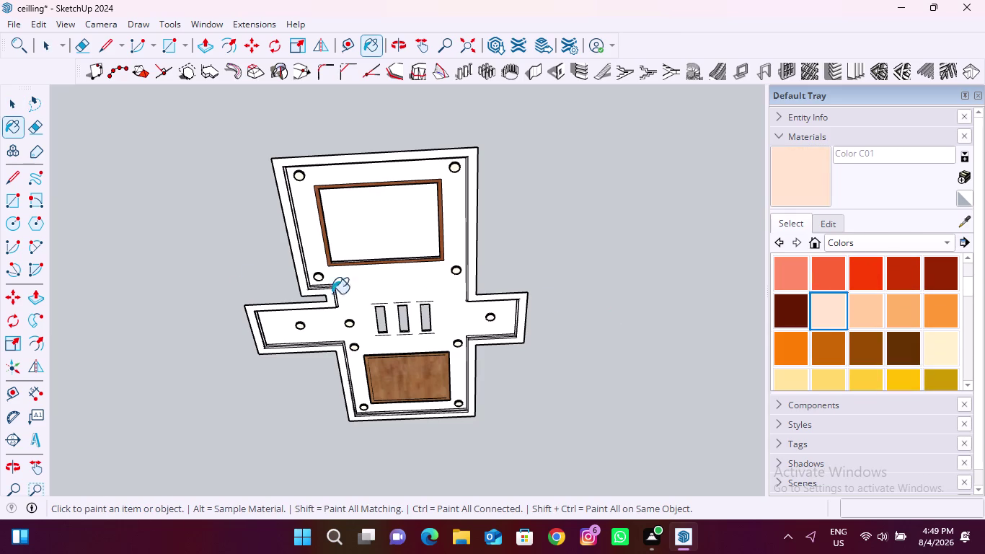
click(369, 222)
click(311, 221)
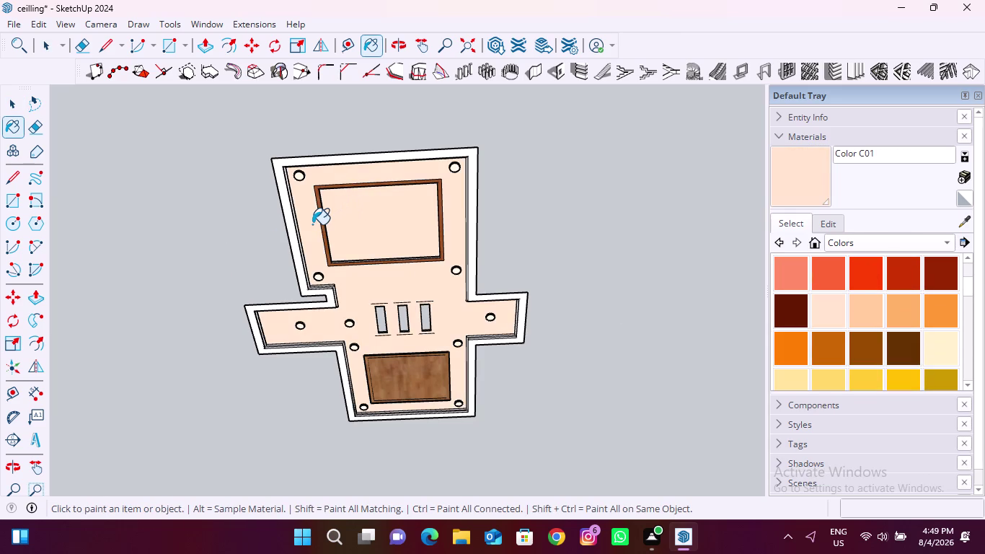
scroll(down, 3)
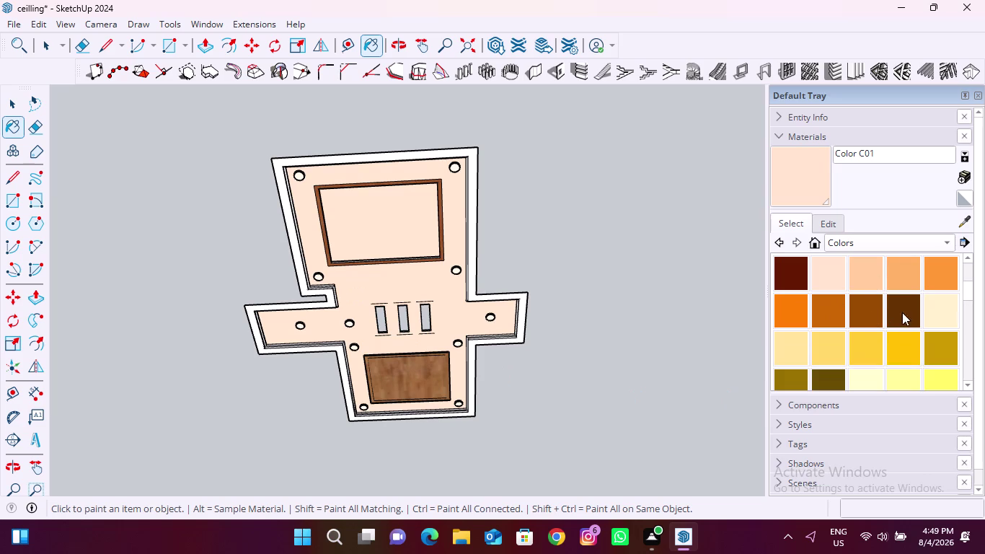
click(941, 307)
Paint the ceiling base and the first slot's side faces cream.
click(401, 282)
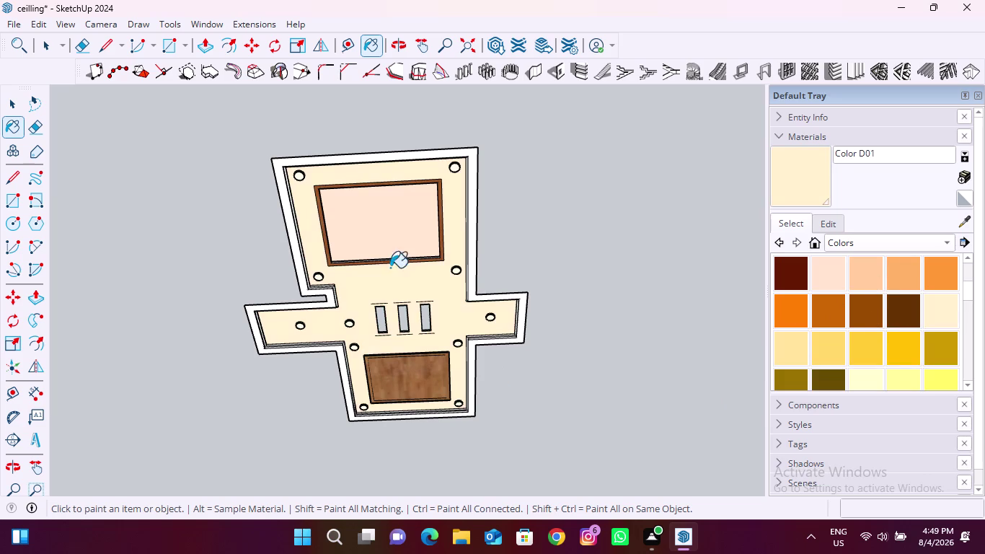
click(377, 245)
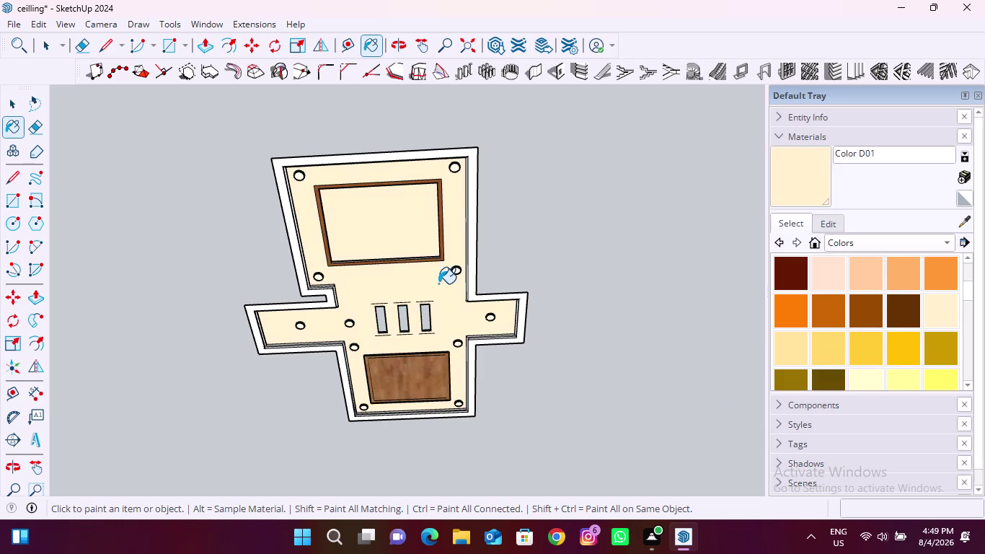
scroll(up, 3)
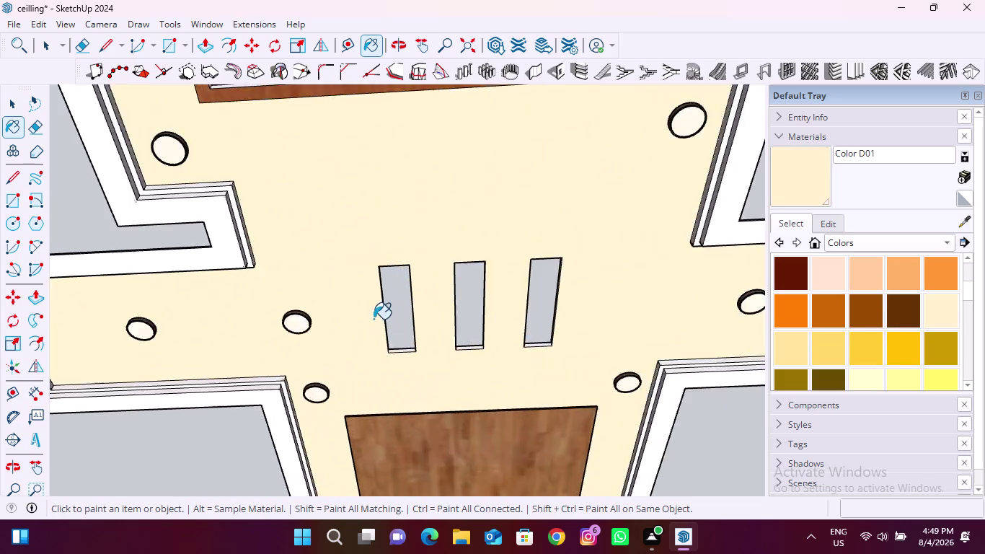
scroll(up, 3)
scroll(up, 3)
click(412, 367)
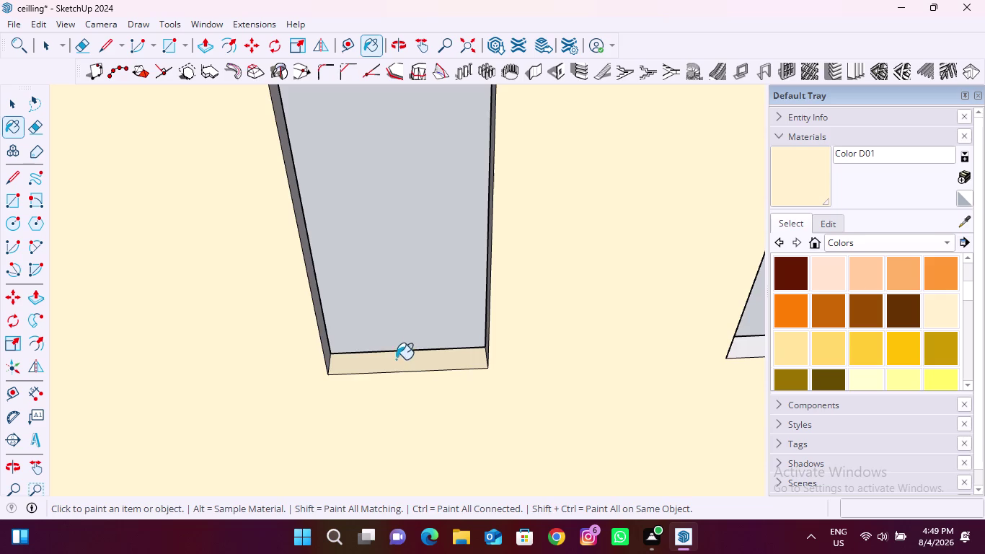
middle_drag(378, 353, 186, 389)
click(270, 327)
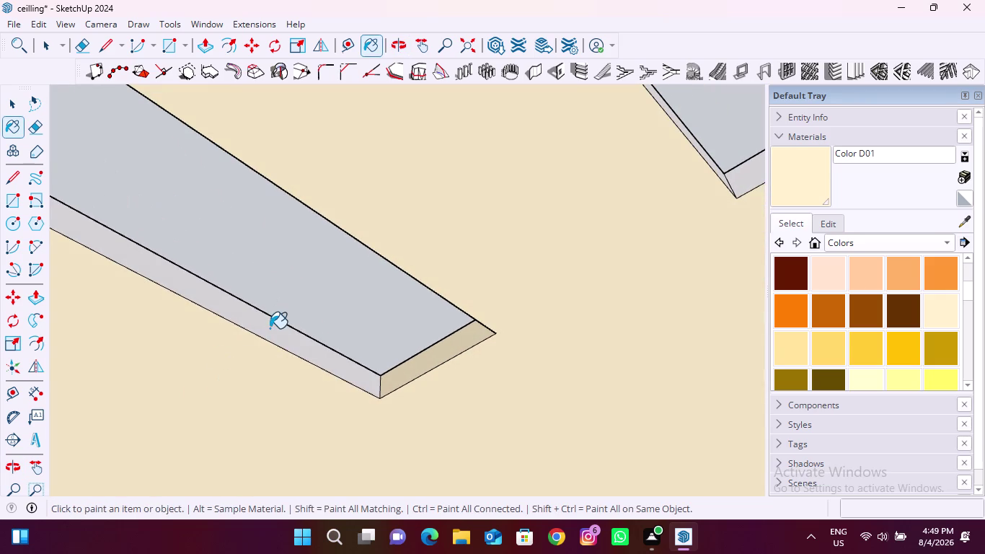
Paint the slot's hidden edge face and a recess wall cream.
middle_drag(371, 359, 74, 315)
middle_drag(531, 357, 313, 264)
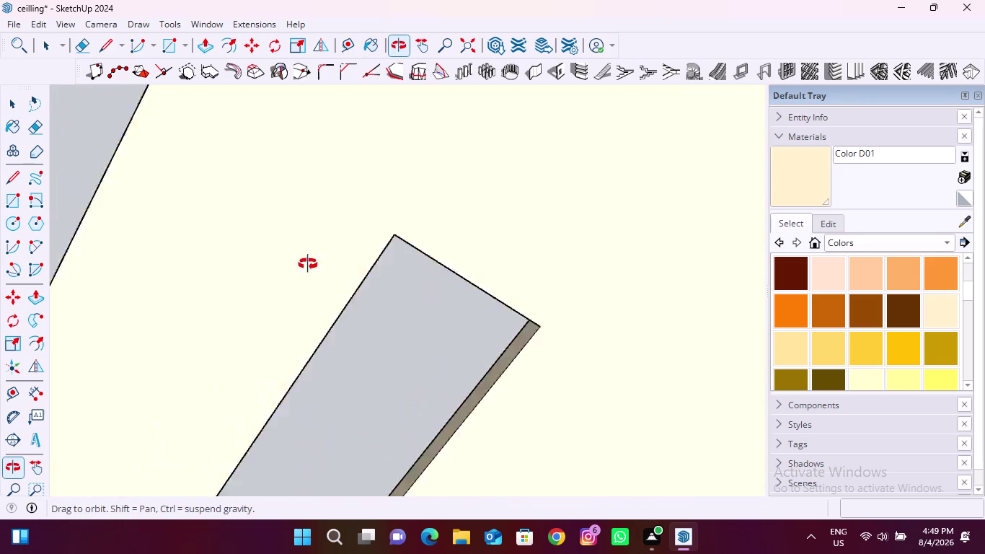
middle_drag(313, 264, 219, 272)
middle_drag(380, 292, 107, 326)
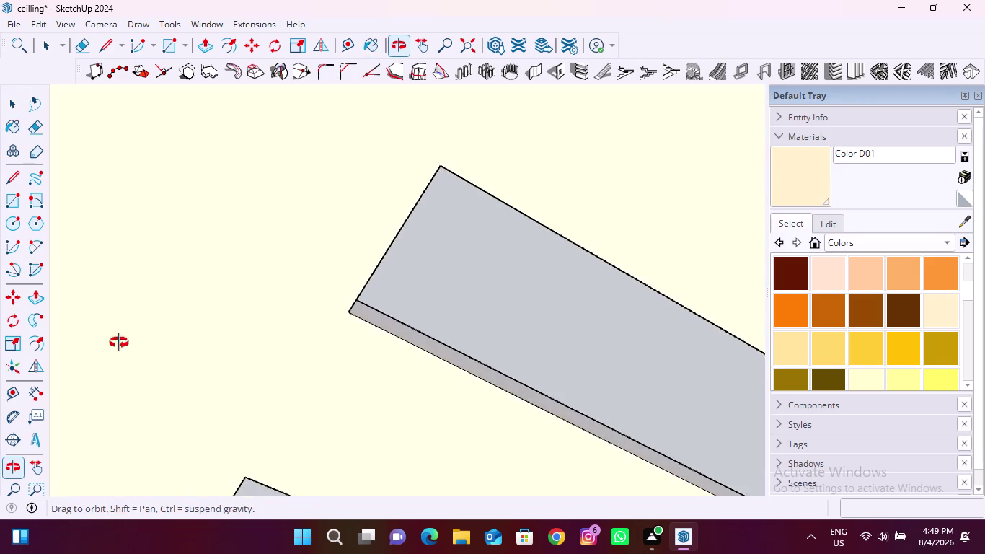
middle_drag(108, 326, 115, 339)
scroll(up, 3)
click(385, 324)
middle_drag(340, 298, 82, 320)
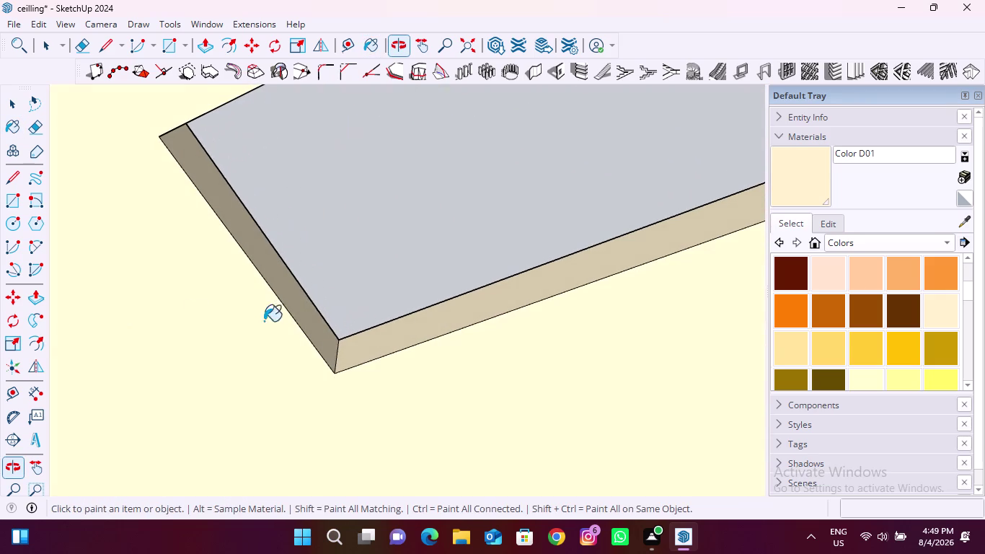
click(299, 311)
Paint three more inner recess faces cream with Color D01.
middle_drag(196, 325, 676, 352)
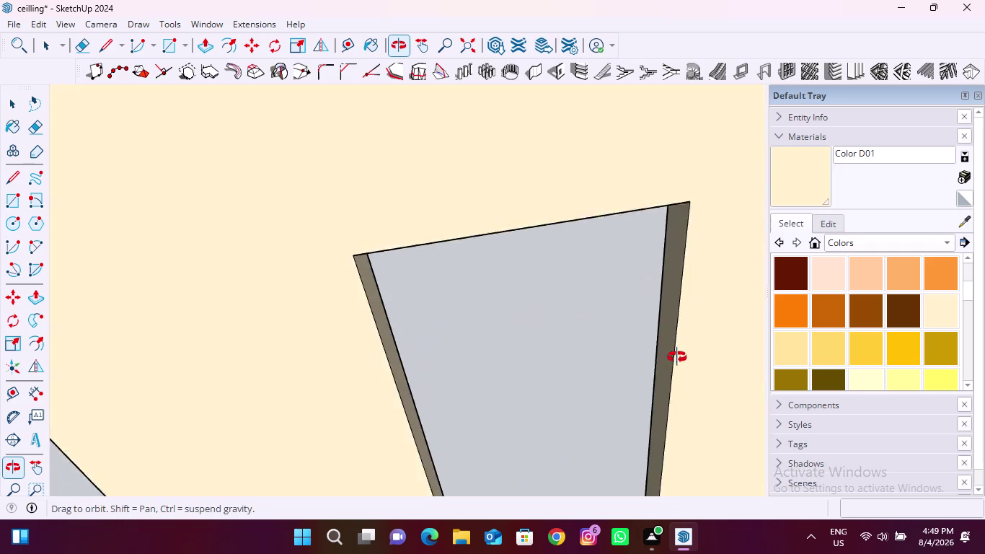
middle_drag(676, 352, 647, 476)
scroll(up, 3)
scroll(up, 3)
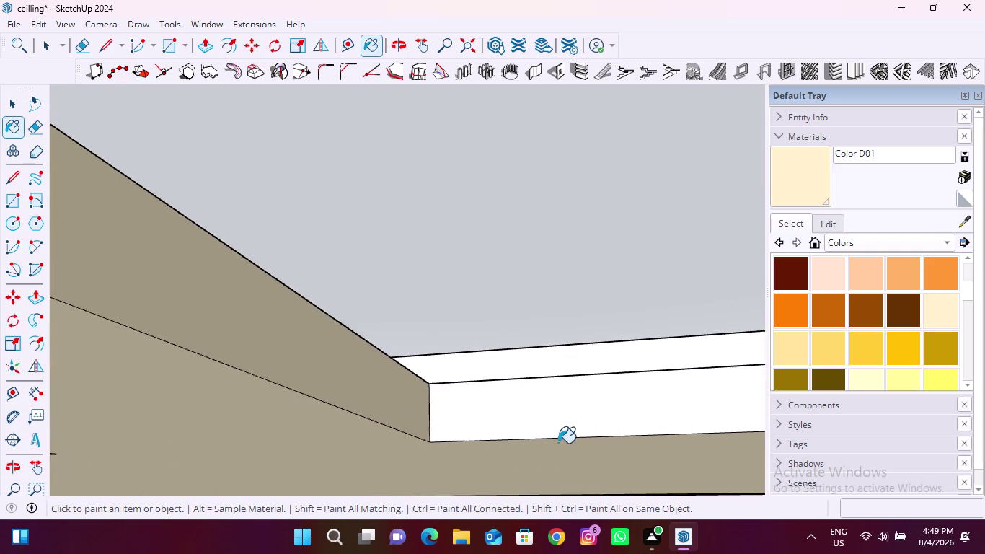
scroll(up, 3)
click(505, 417)
middle_drag(442, 385, 435, 461)
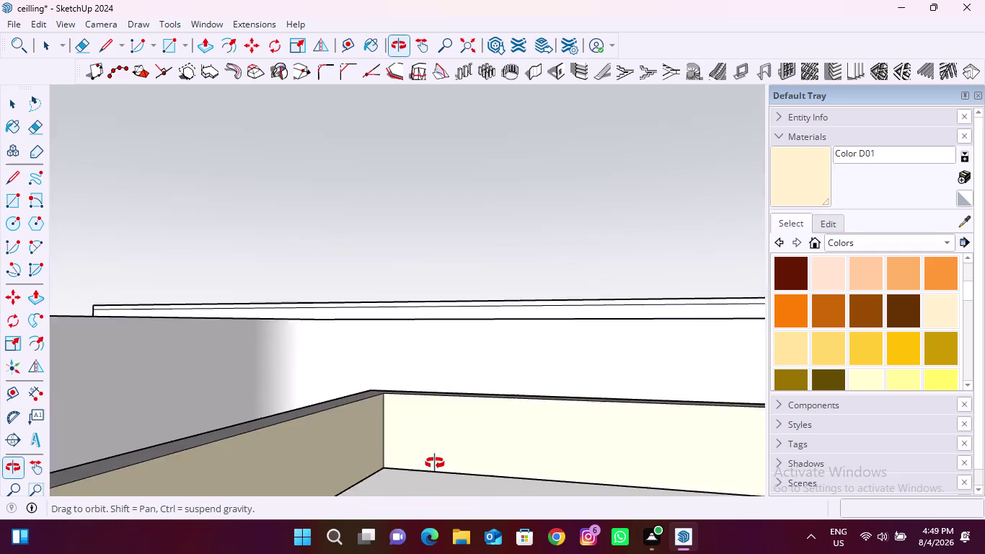
middle_drag(435, 462, 472, 418)
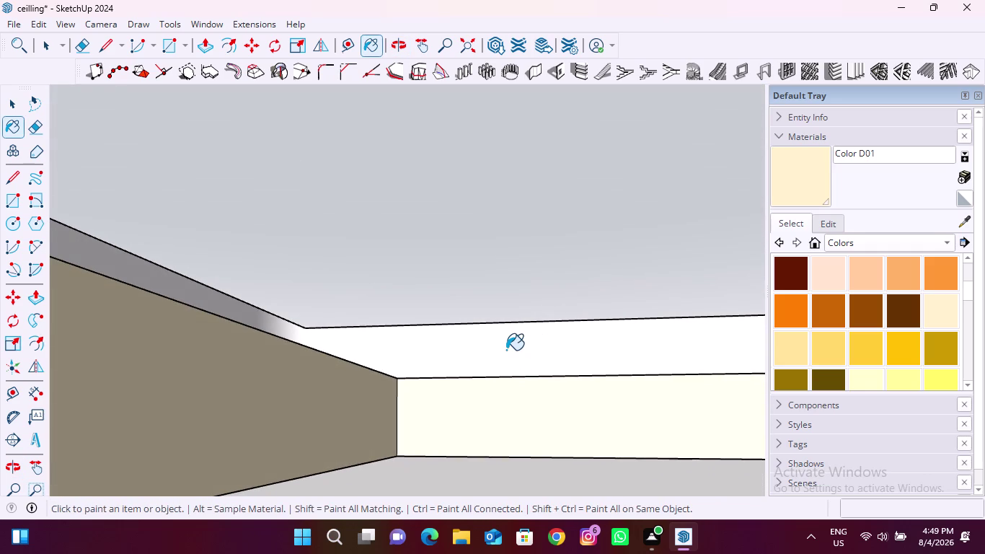
click(506, 350)
scroll(down, 3)
middle_drag(380, 398, 438, 366)
scroll(up, 3)
click(444, 338)
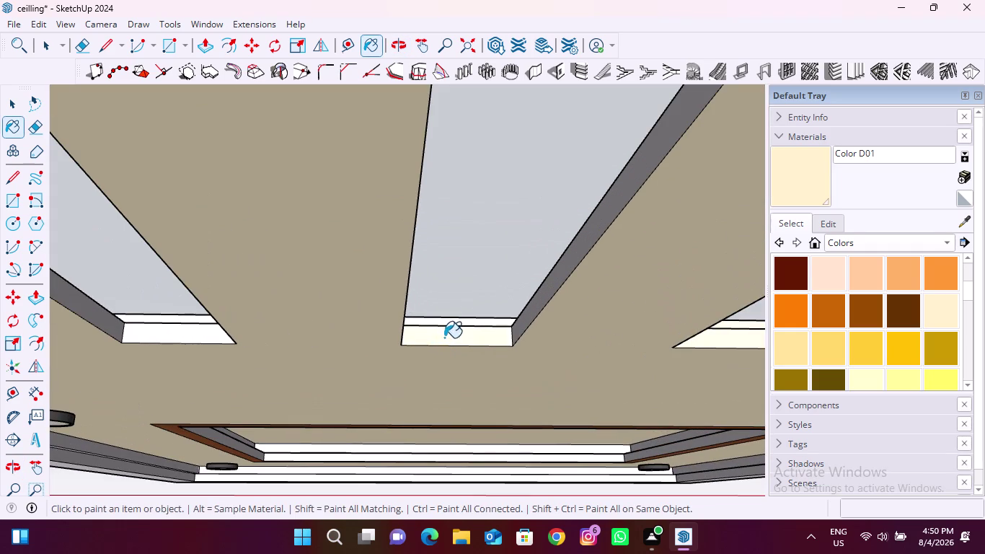
Paint the recess end wall and the first trough's two adjoining inner walls cream (D01).
middle_drag(445, 329, 426, 366)
scroll(up, 3)
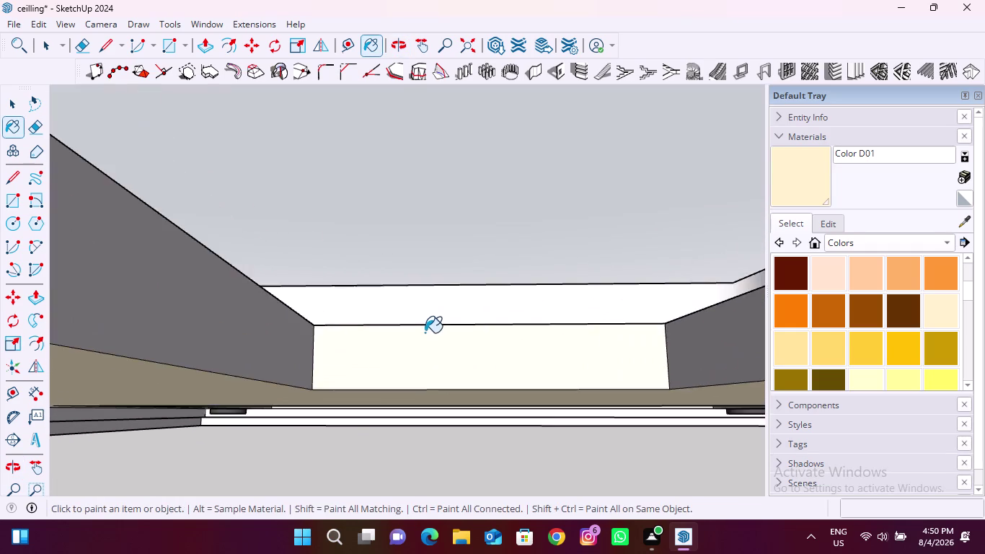
middle_drag(424, 329, 388, 394)
click(435, 305)
middle_drag(435, 281, 434, 298)
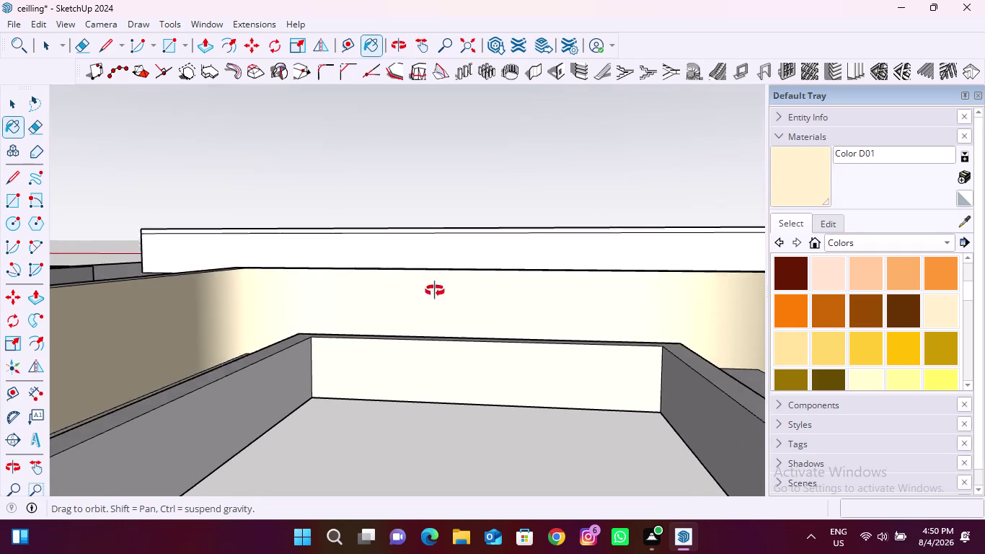
middle_drag(433, 297, 466, 331)
scroll(down, 3)
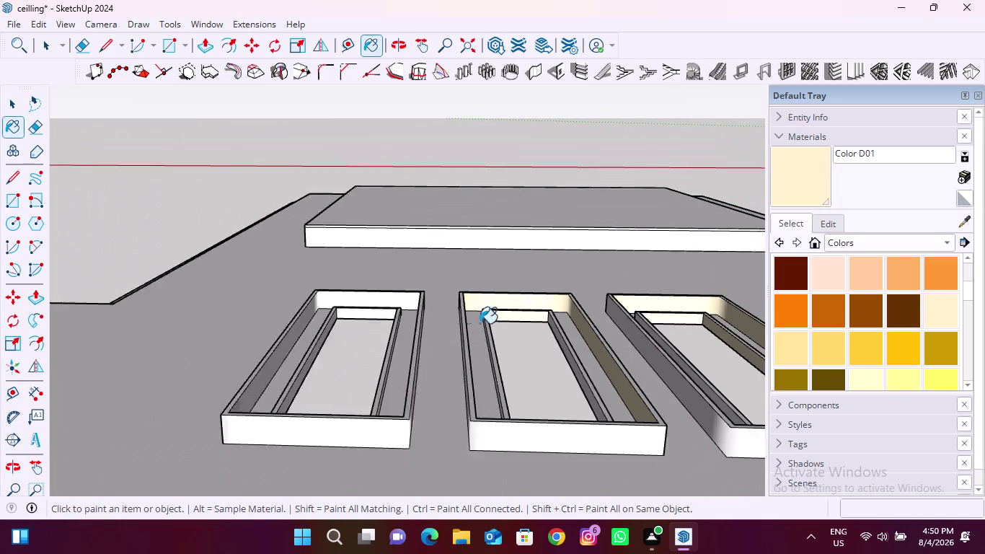
scroll(up, 3)
click(404, 276)
click(365, 317)
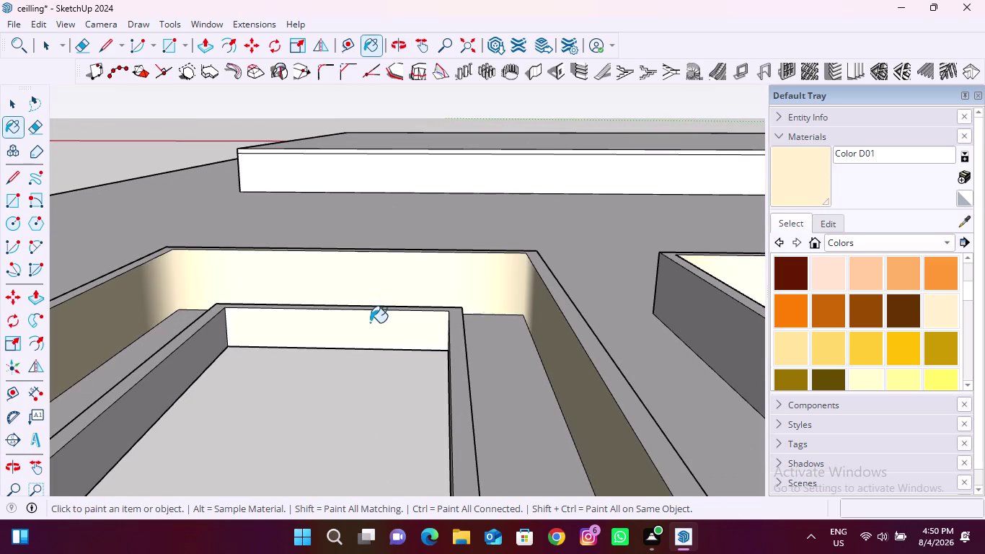
Paint the inner frame wall, the third trough's inner walls and the small end wall cream.
middle_drag(316, 319, 595, 367)
click(608, 345)
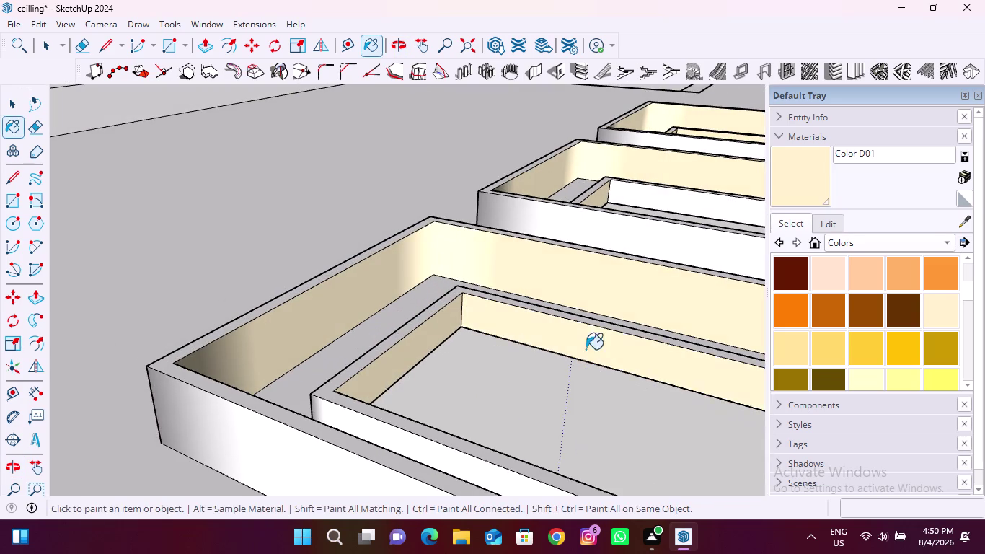
scroll(down, 3)
middle_drag(292, 383, 773, 440)
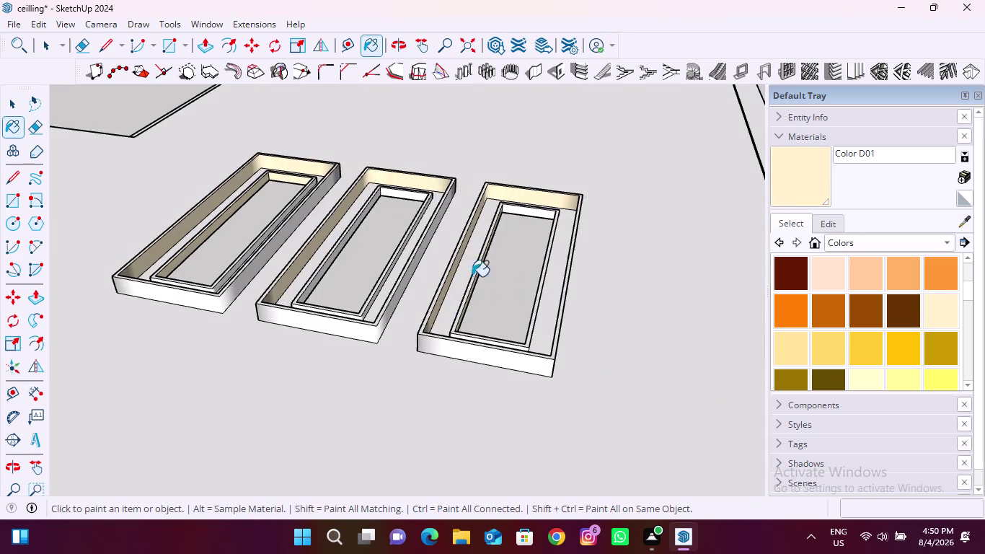
scroll(up, 3)
click(405, 190)
click(729, 243)
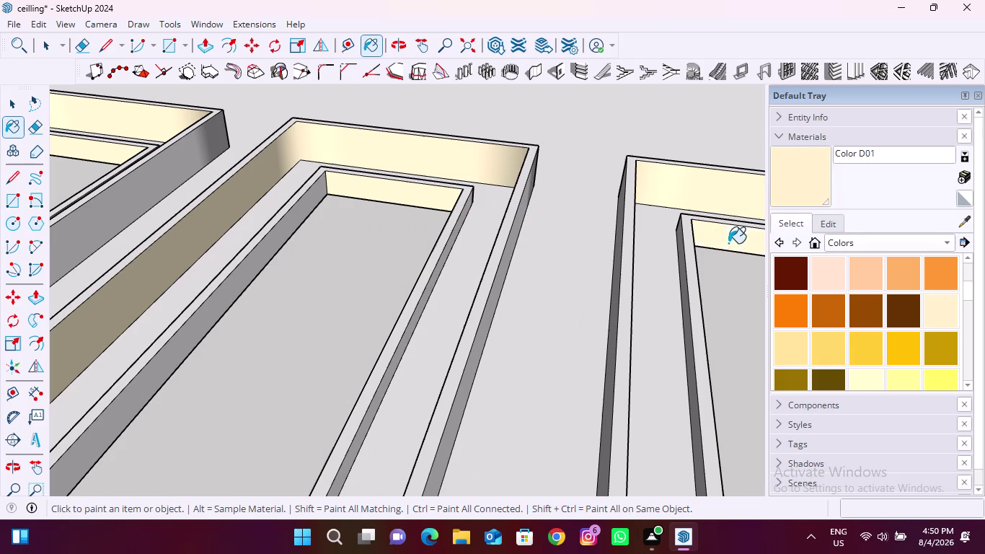
click(290, 224)
Paint the middle trough's inner wall and the long inner trough side cream.
scroll(down, 3)
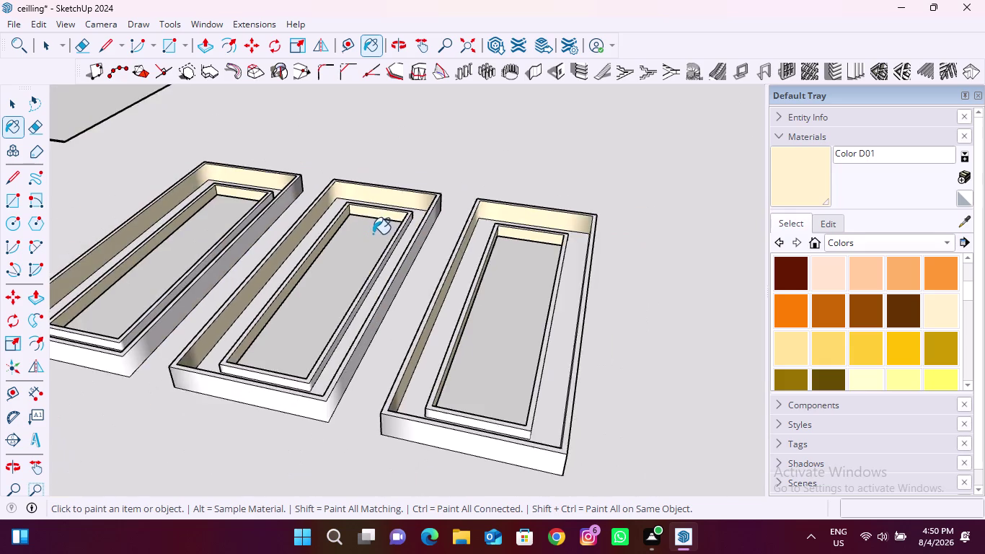
middle_drag(205, 250, 580, 236)
scroll(up, 3)
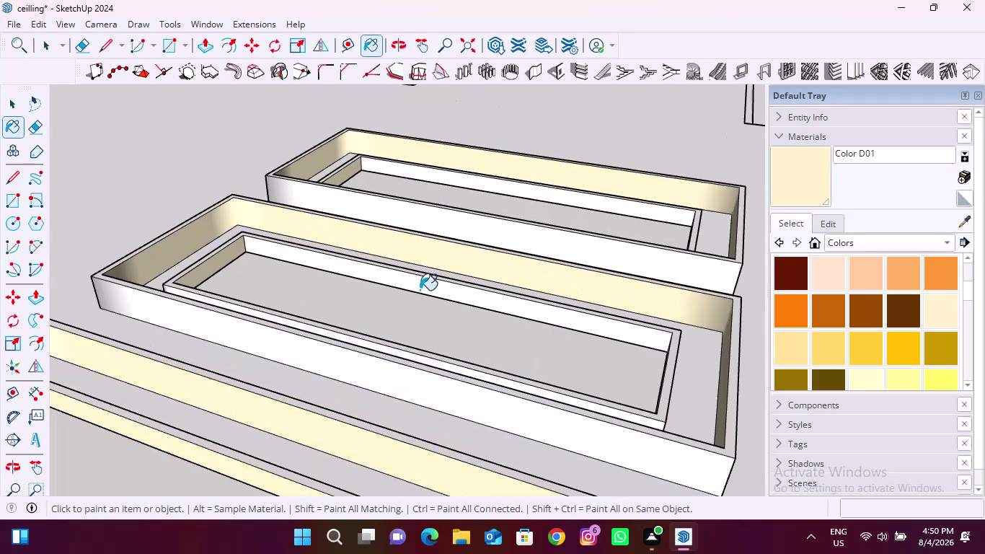
click(424, 286)
middle_drag(534, 215, 96, 283)
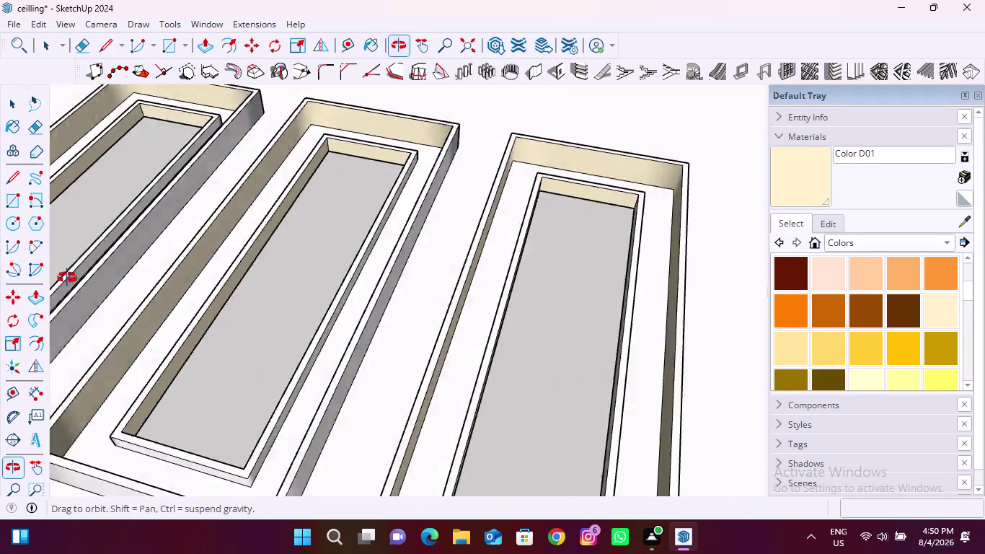
middle_drag(96, 283, 67, 278)
scroll(up, 3)
middle_drag(494, 376, 716, 303)
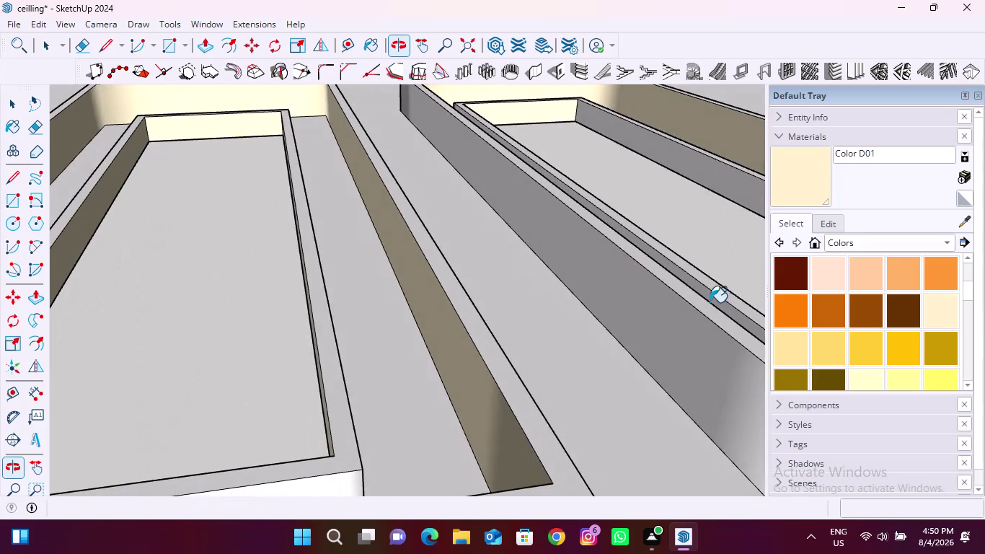
click(709, 173)
scroll(down, 3)
scroll(down, 3)
middle_drag(425, 278, 412, 136)
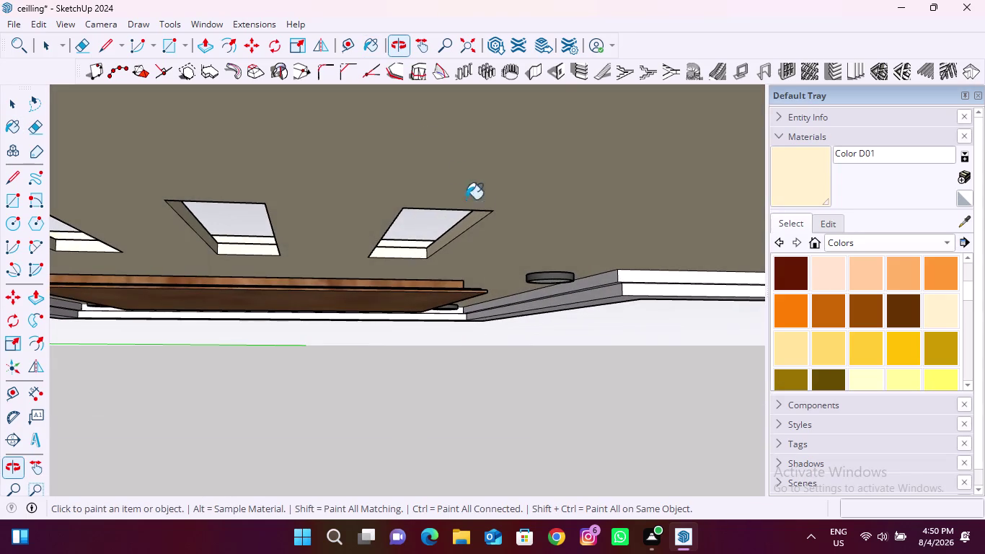
Paint five faces along the trim band cream.
scroll(down, 3)
scroll(up, 3)
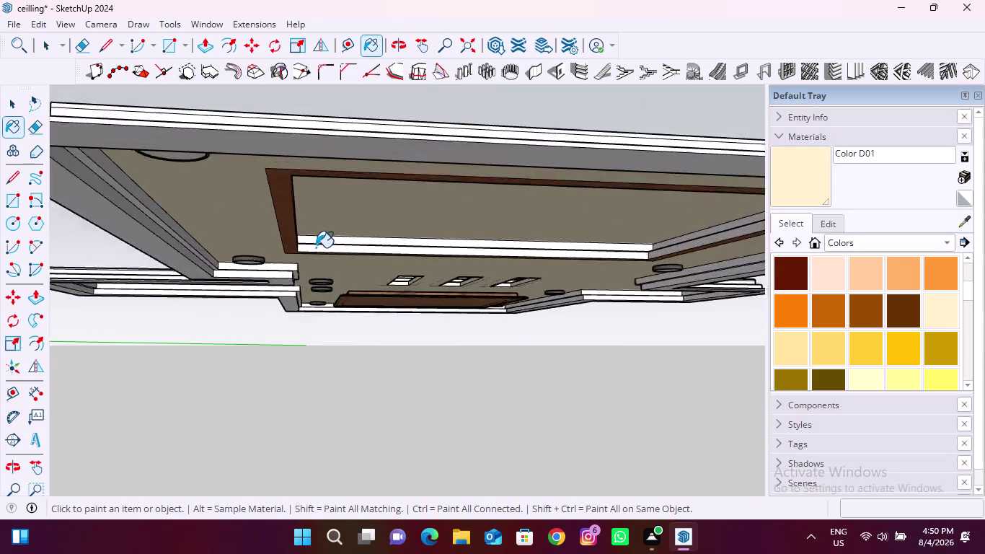
scroll(up, 3)
click(320, 249)
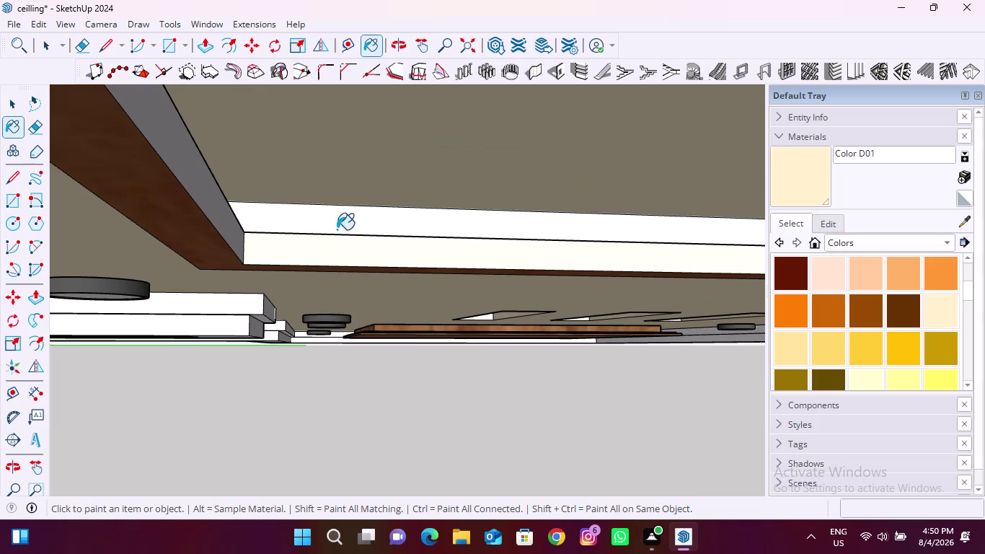
click(346, 225)
middle_drag(365, 238, 278, 269)
click(141, 276)
click(138, 246)
click(203, 192)
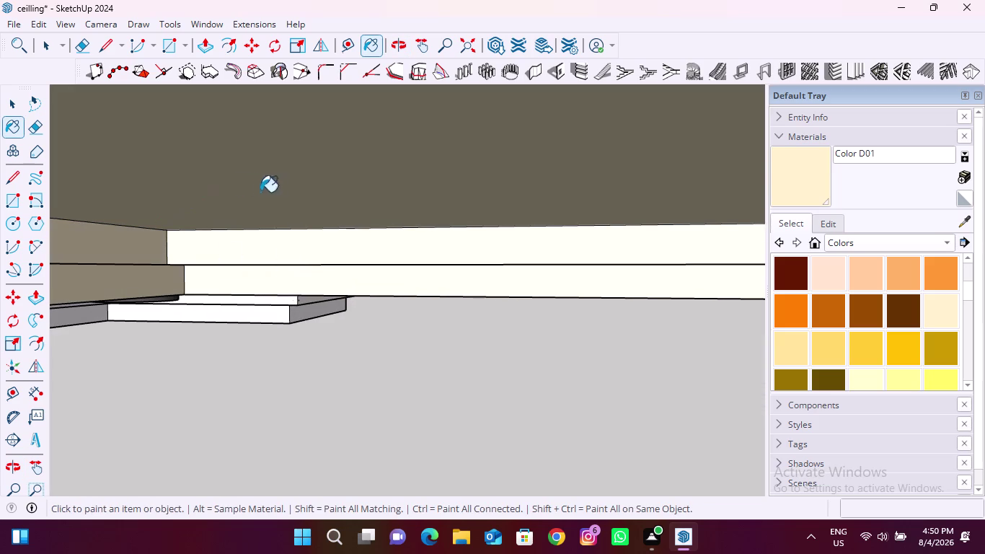
scroll(down, 3)
From below the ceiling, paint the outer edge band and three edge strips cream.
click(467, 46)
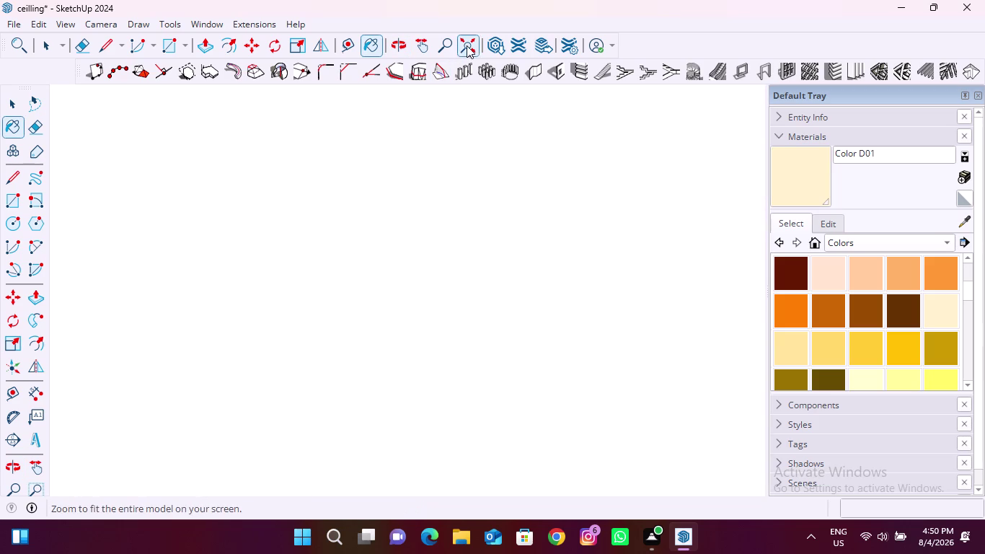
scroll(down, 3)
scroll(up, 3)
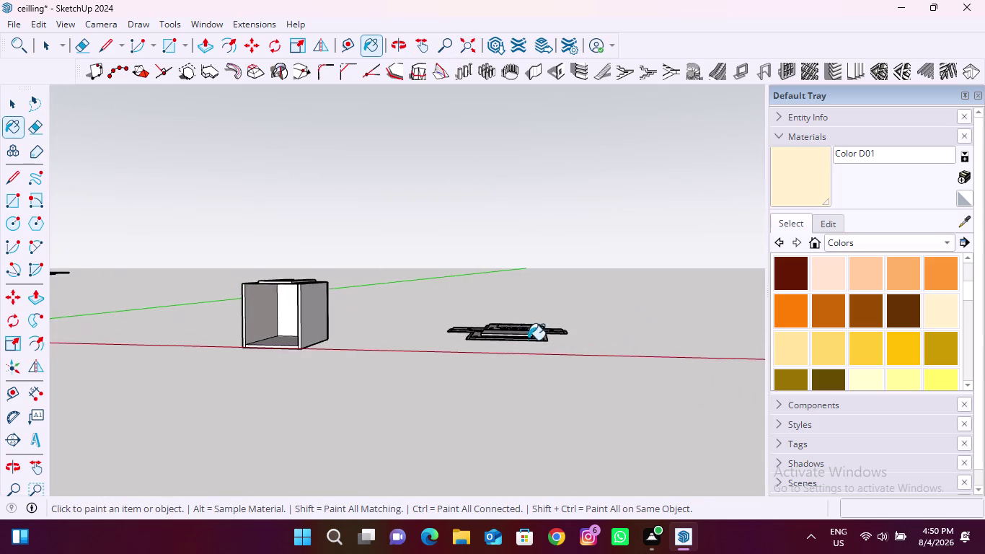
scroll(up, 3)
middle_drag(519, 352, 515, 252)
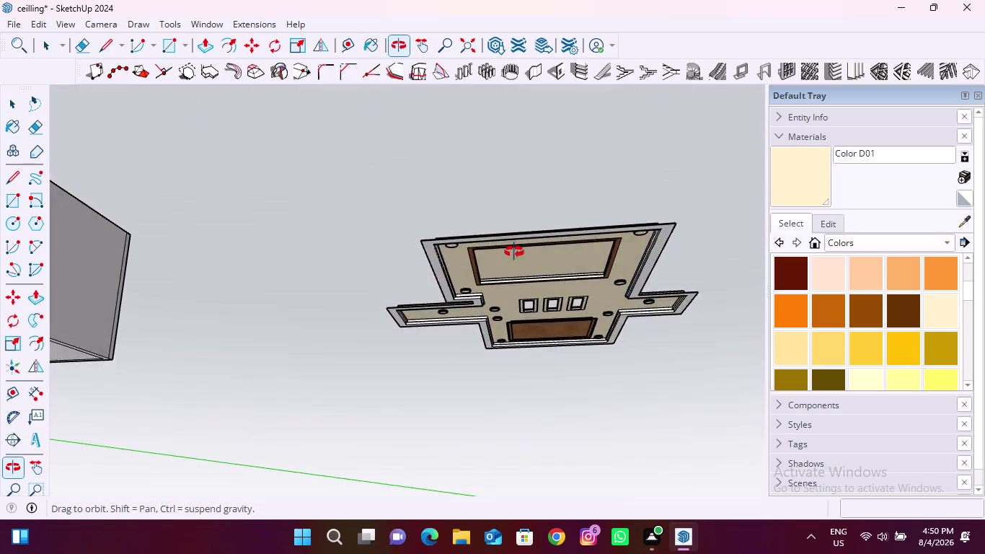
middle_drag(514, 252, 506, 232)
scroll(up, 3)
click(661, 253)
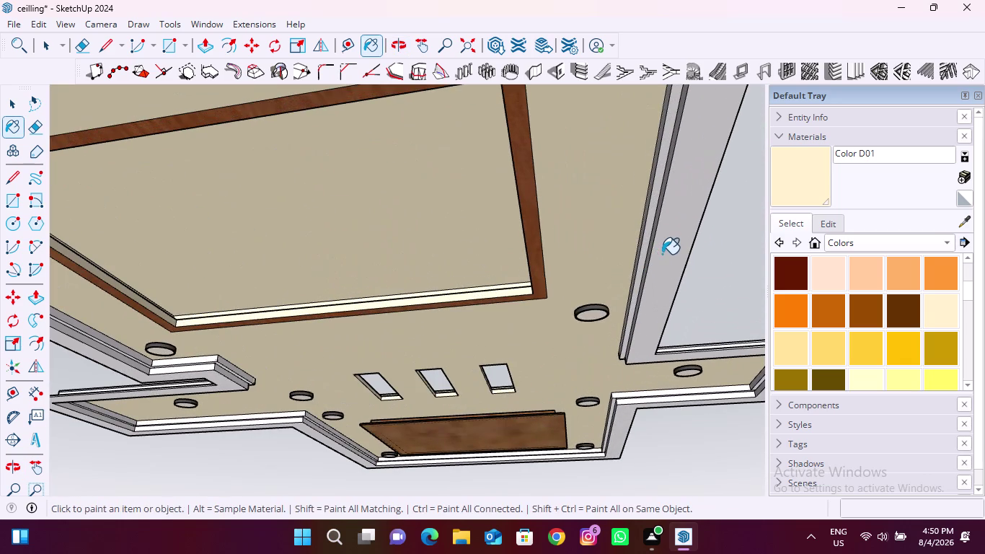
middle_drag(642, 254, 718, 250)
scroll(up, 3)
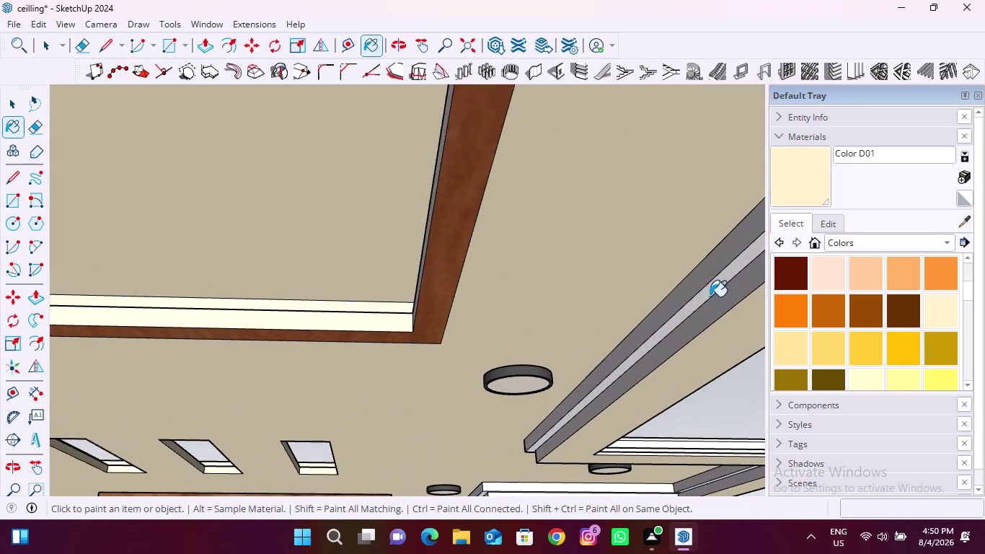
click(716, 299)
click(713, 284)
click(707, 271)
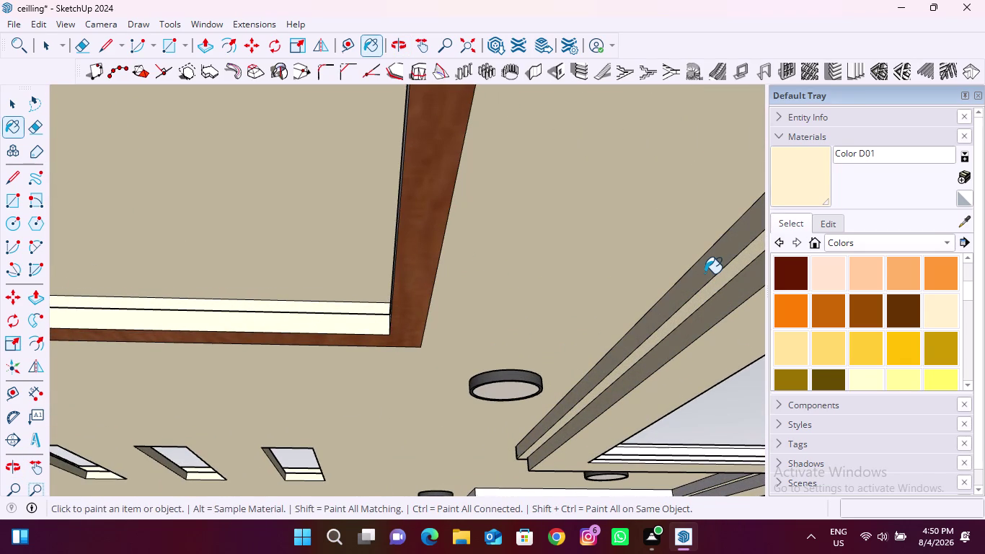
Paint the raised trim face and its adjoining face cream.
scroll(down, 3)
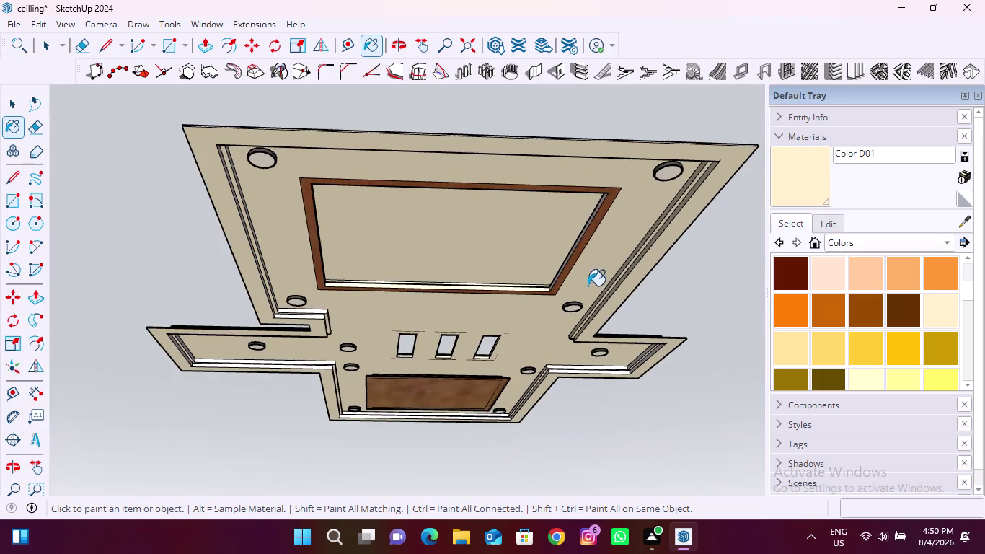
middle_drag(541, 294, 696, 300)
scroll(up, 3)
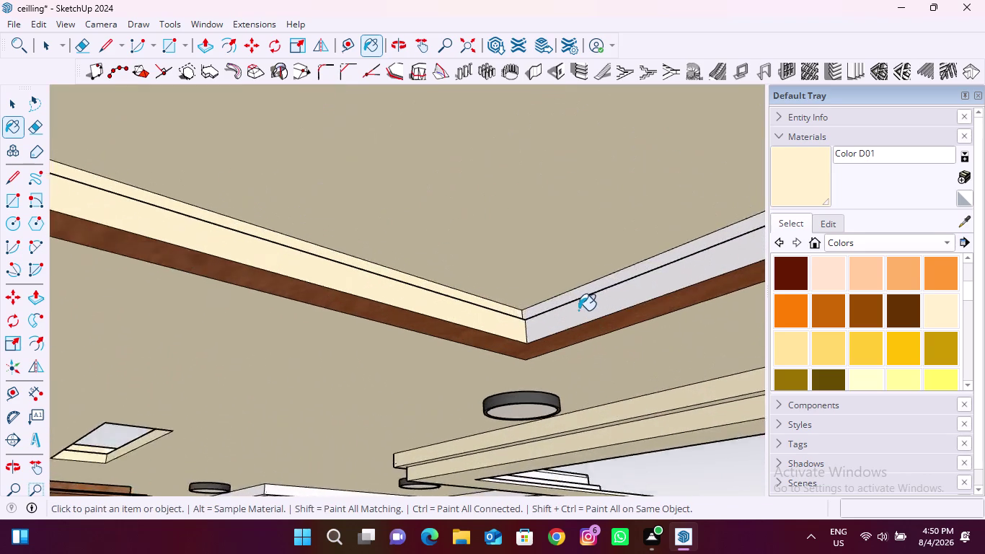
scroll(up, 3)
click(546, 331)
click(528, 303)
Paint the inner trim strip and its adjoining face at the trim corner cream.
scroll(down, 3)
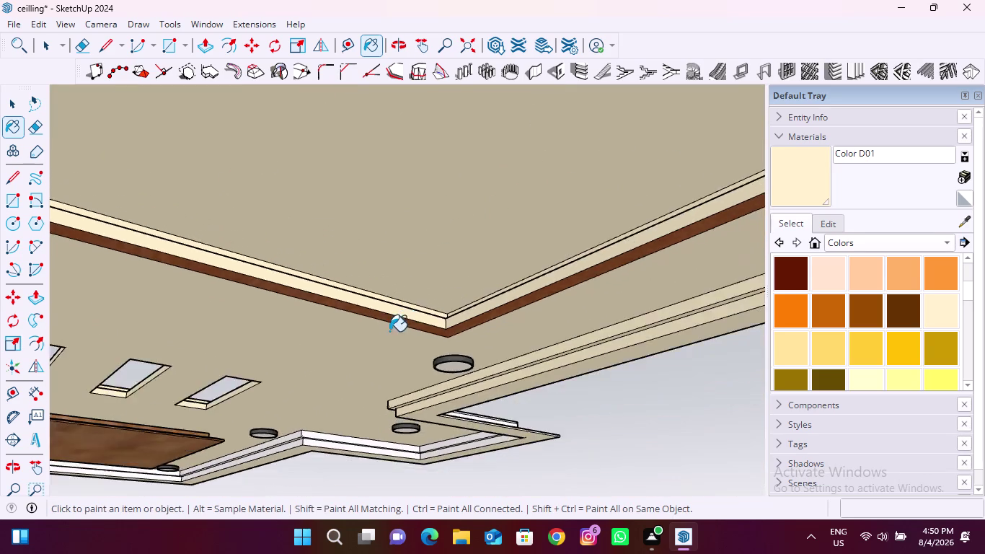
scroll(down, 3)
middle_drag(437, 337, 45, 298)
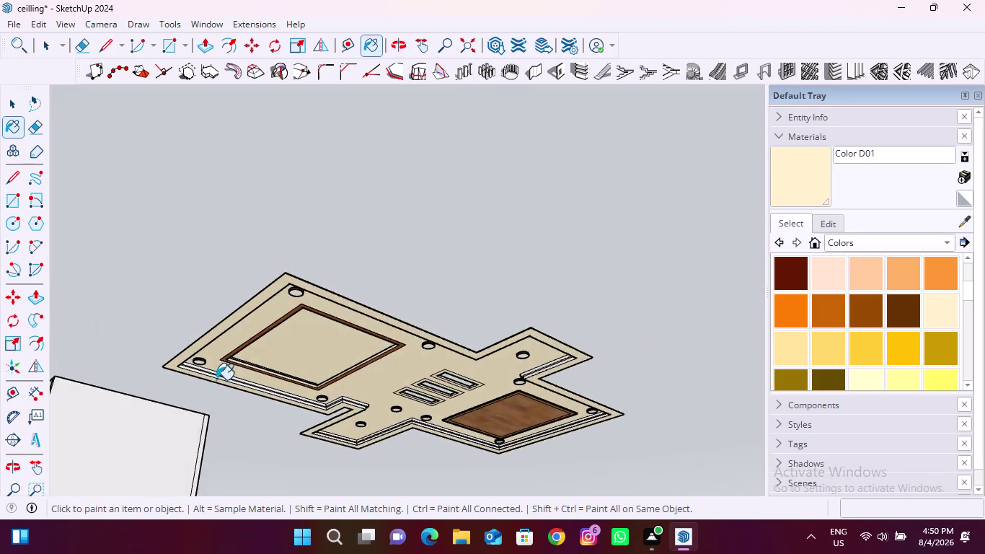
scroll(up, 3)
middle_drag(289, 311, 125, 274)
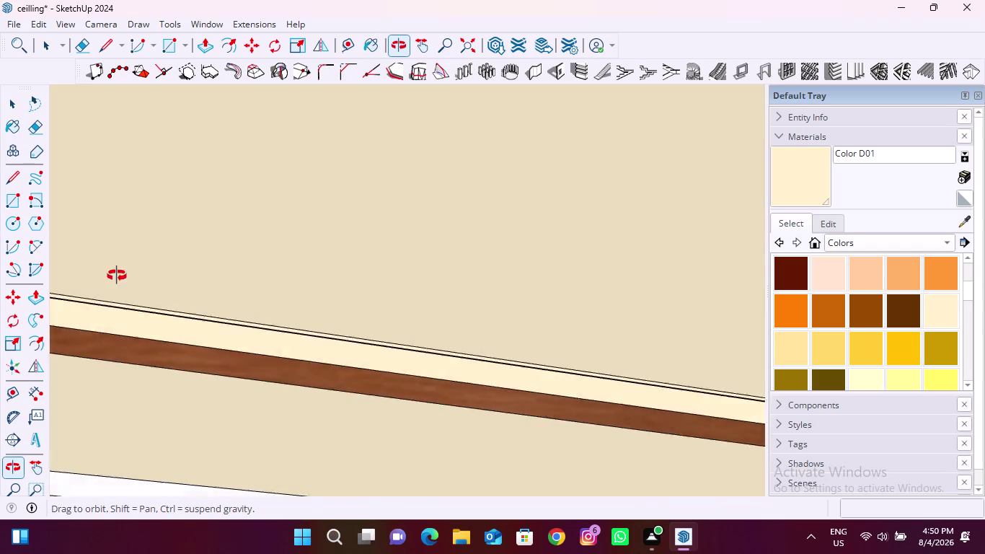
middle_drag(125, 274, 119, 313)
scroll(down, 3)
middle_drag(573, 319, 337, 356)
scroll(up, 3)
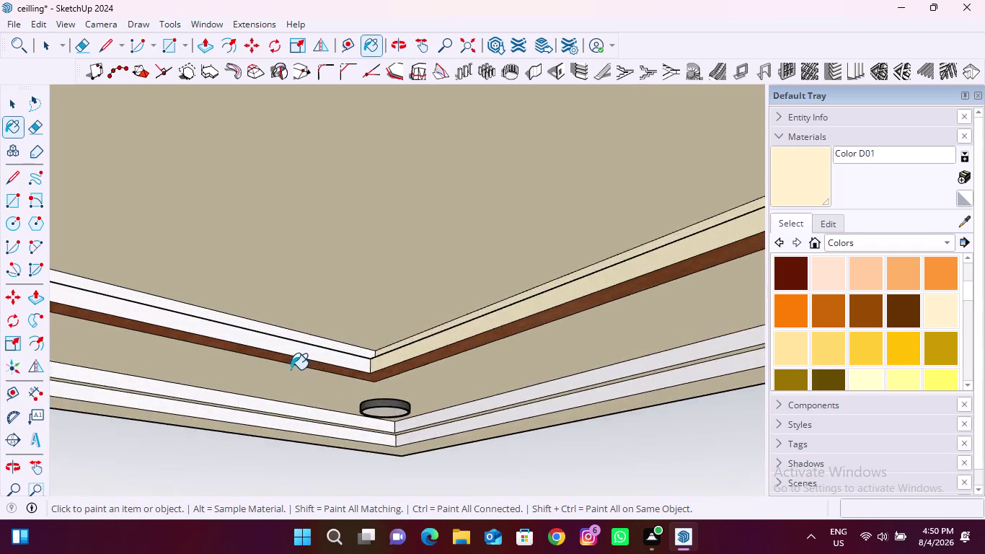
scroll(up, 3)
click(352, 342)
click(357, 320)
Paint the notch trim faces, upper and lower strips, and remaining white faces cream.
scroll(down, 3)
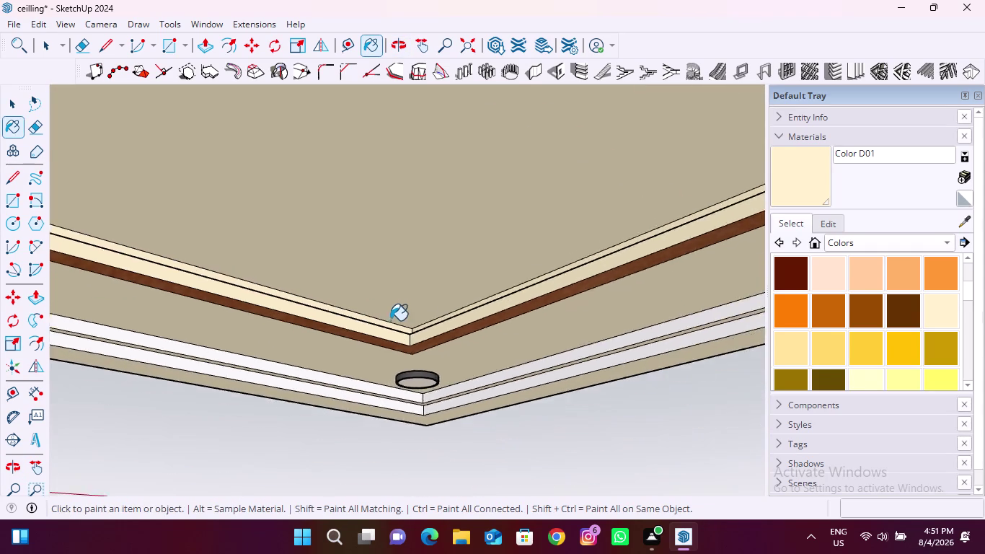
scroll(down, 3)
middle_drag(213, 341, 544, 320)
scroll(up, 3)
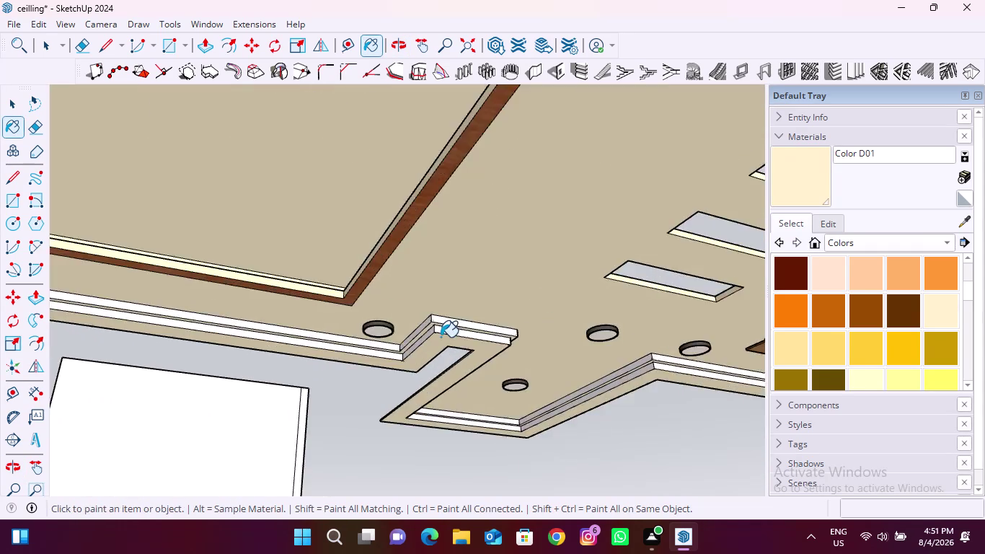
scroll(up, 3)
click(449, 323)
click(452, 282)
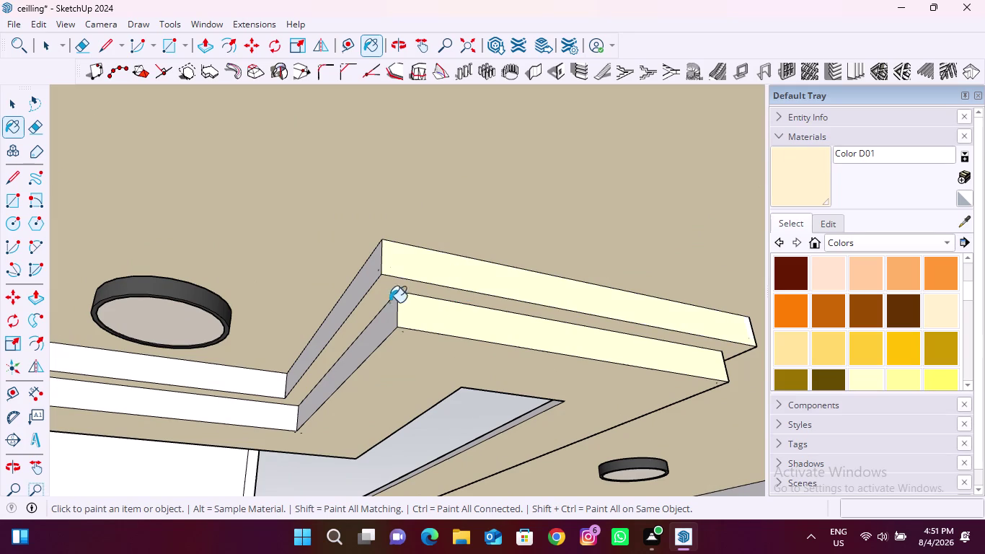
click(384, 319)
click(352, 294)
scroll(down, 3)
scroll(up, 3)
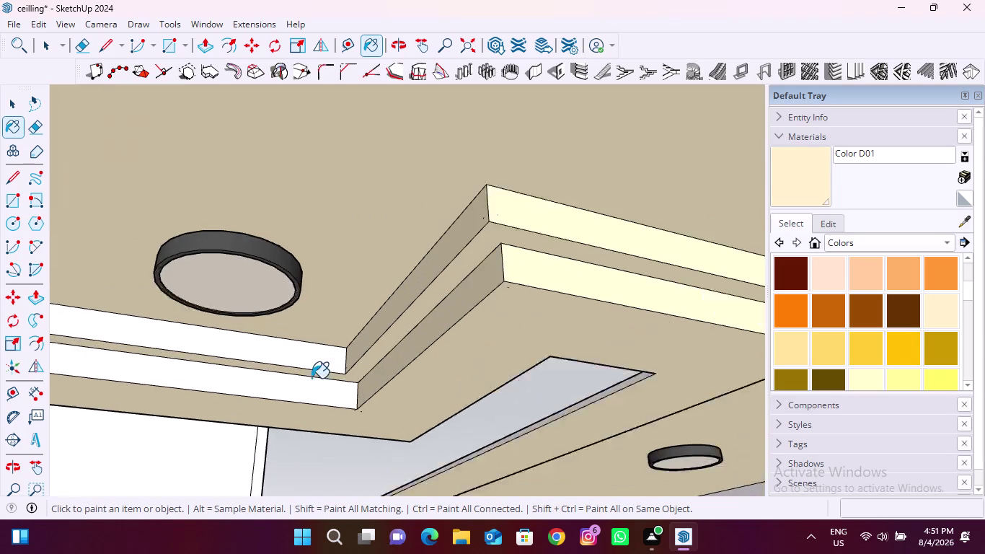
click(308, 388)
click(312, 348)
Paint the lower strip, its adjacent face and the upper strip near the light cream.
scroll(down, 3)
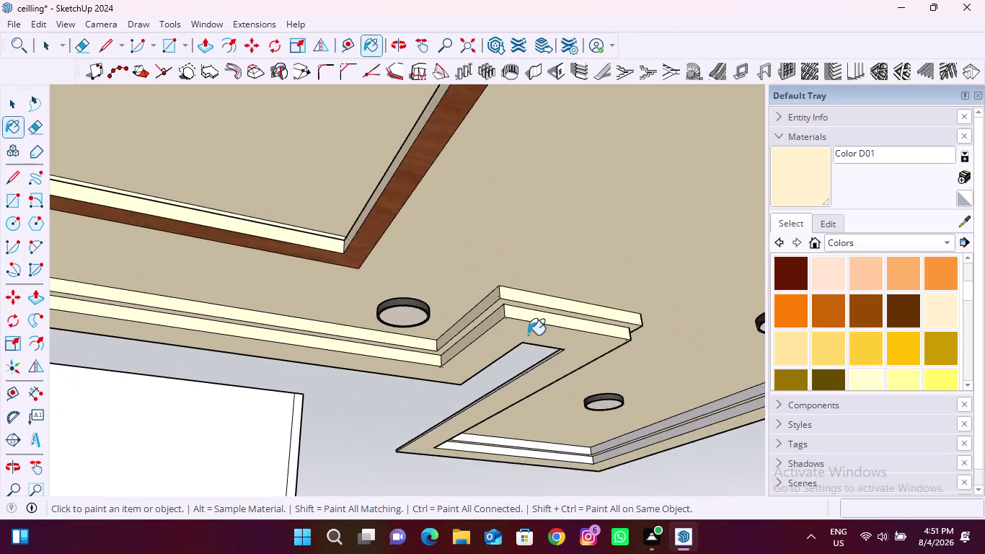
scroll(down, 3)
scroll(up, 3)
scroll(down, 3)
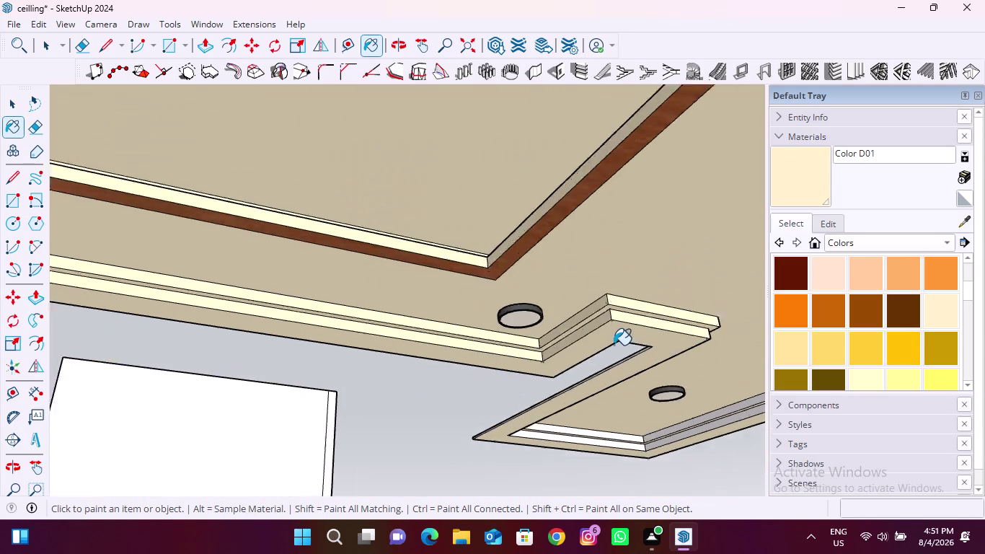
scroll(down, 3)
middle_drag(586, 373, 230, 381)
scroll(up, 3)
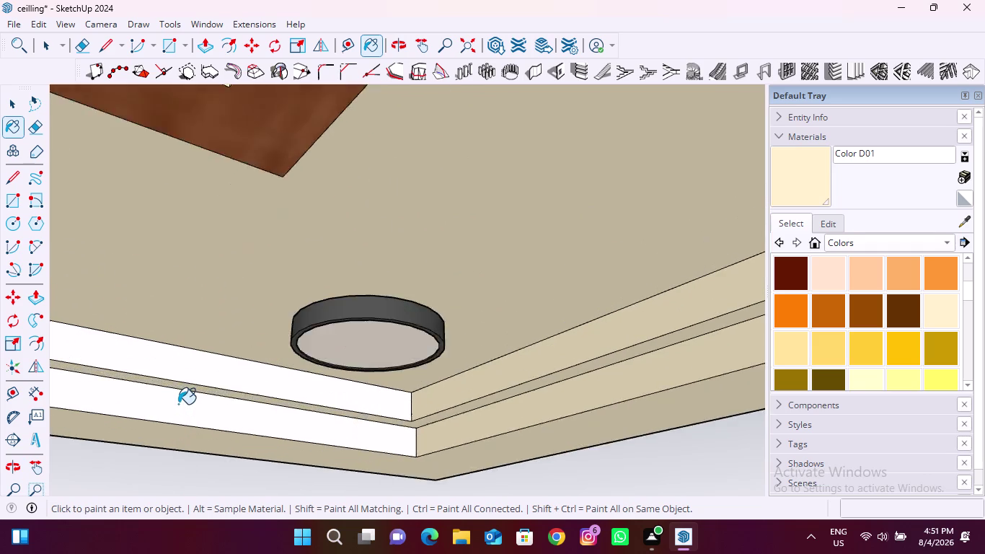
scroll(up, 3)
click(178, 401)
click(192, 360)
scroll(down, 3)
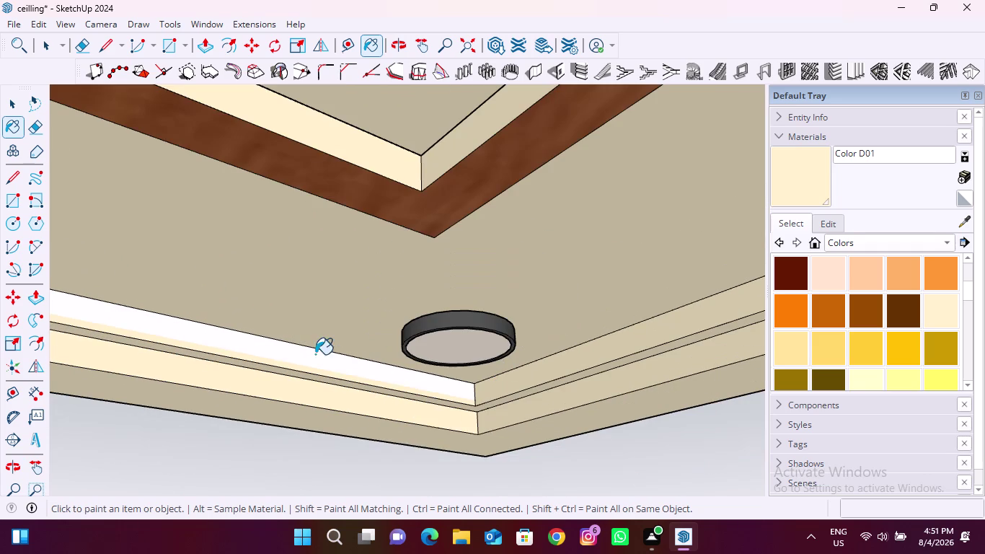
click(288, 349)
scroll(down, 3)
Paint the two outer trim strips cream.
middle_drag(630, 373, 441, 354)
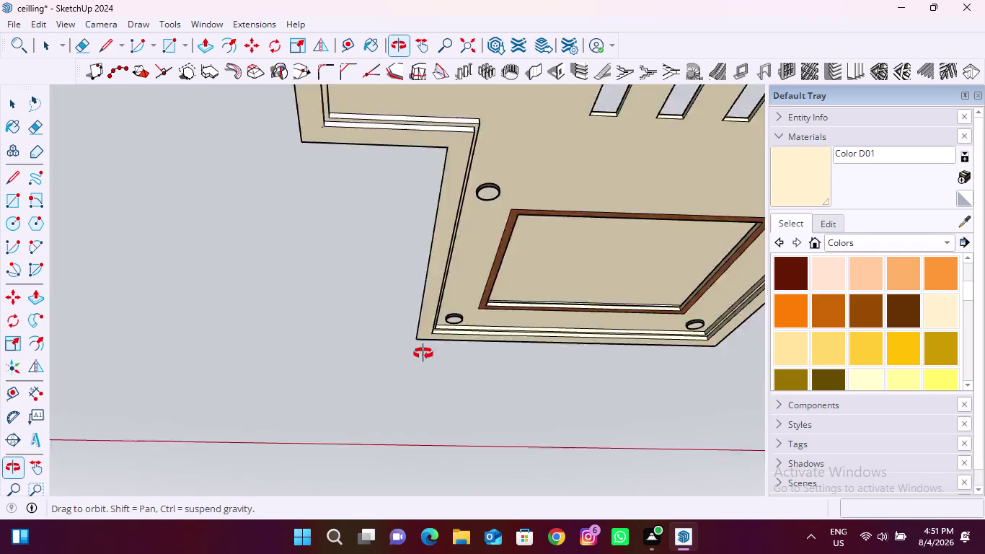
middle_drag(440, 354, 112, 406)
scroll(up, 3)
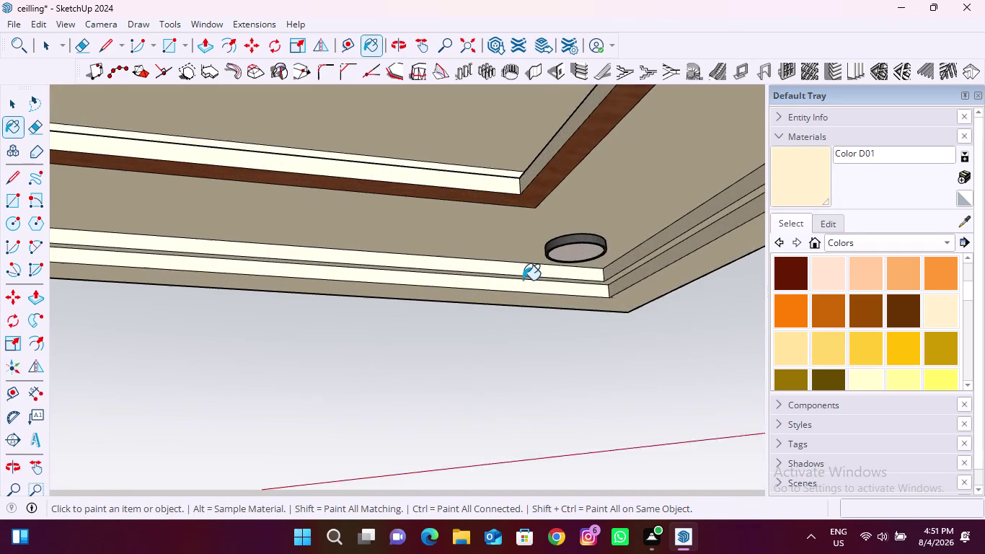
scroll(up, 3)
click(483, 276)
click(484, 258)
scroll(down, 3)
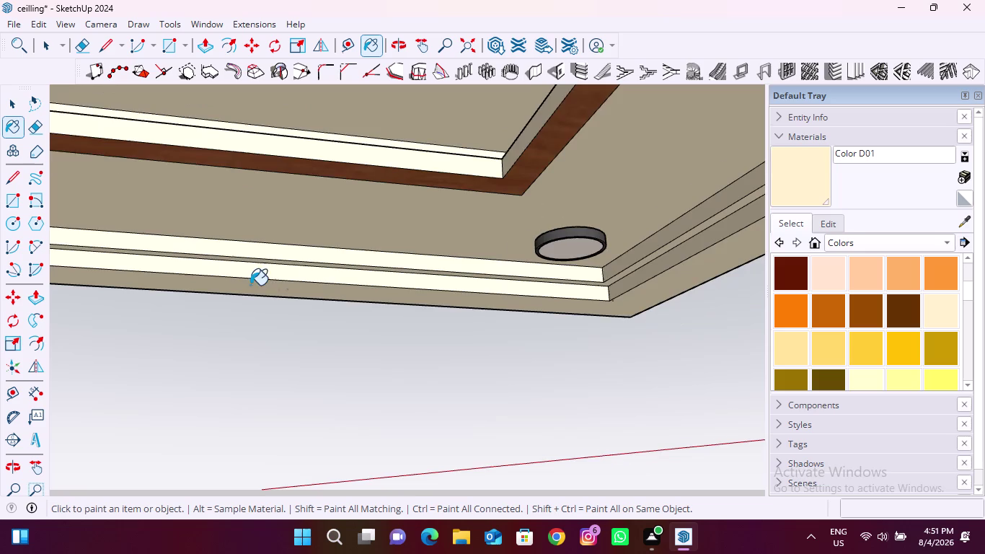
scroll(down, 3)
scroll(up, 3)
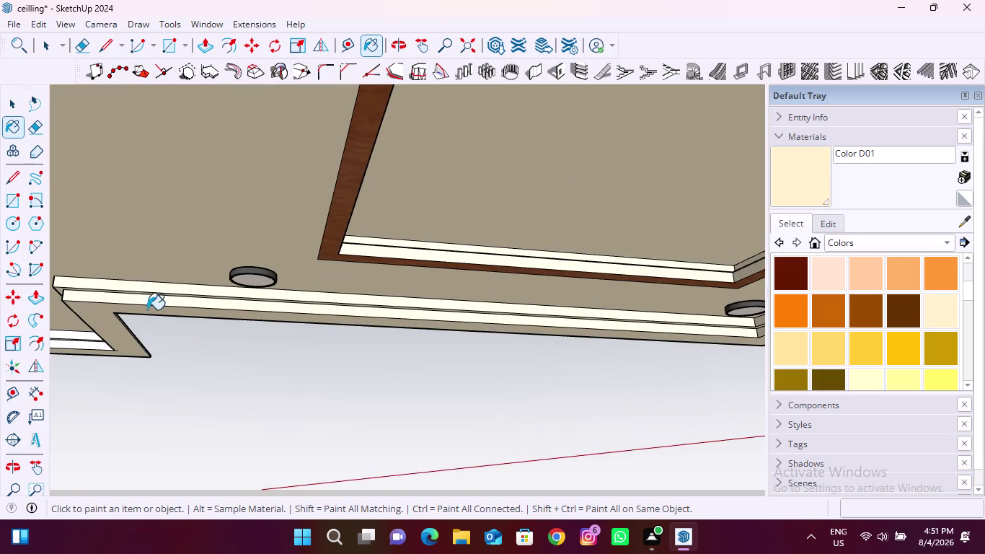
Paint the four remaining white strips at the next trim corner cream.
middle_drag(144, 308, 322, 310)
scroll(down, 3)
scroll(up, 3)
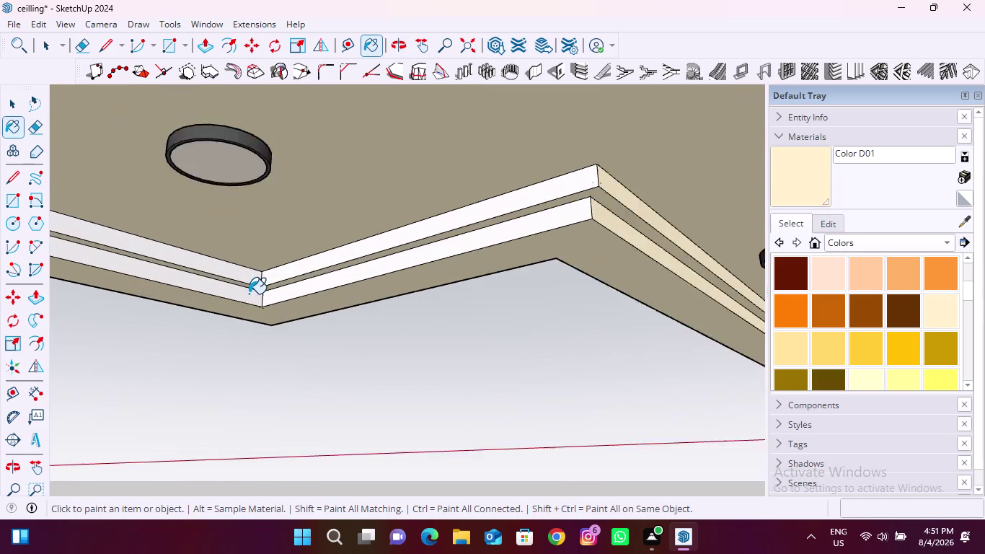
scroll(up, 3)
click(246, 272)
click(332, 254)
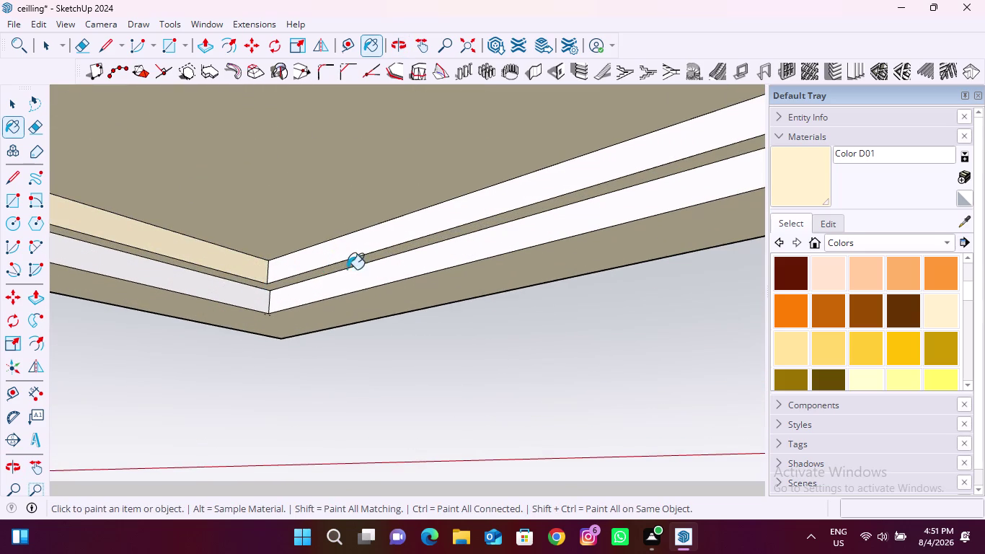
click(345, 280)
click(227, 286)
scroll(down, 3)
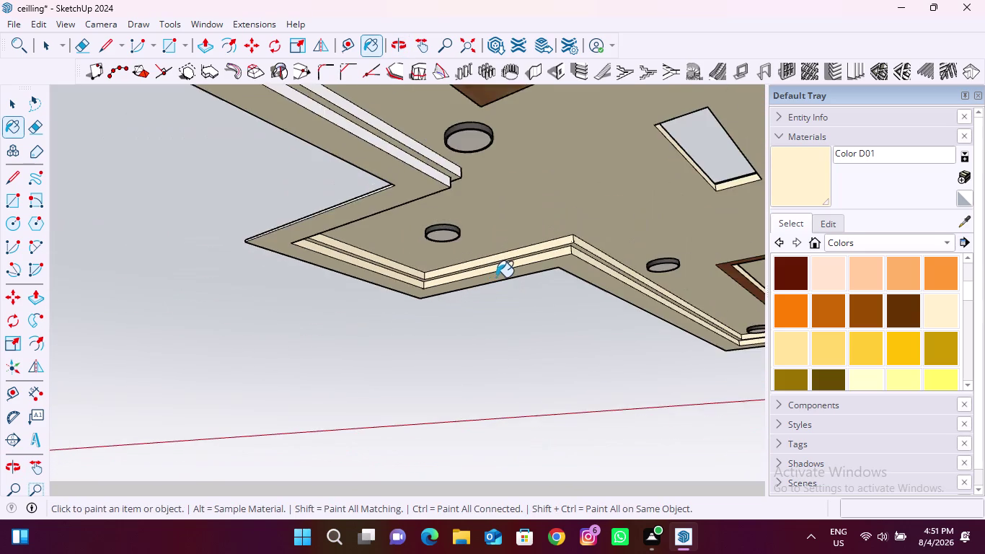
Paint a stepped section's trim strips, end and side faces, and faces near the wood panel cream.
middle_drag(495, 277, 227, 304)
scroll(up, 3)
click(243, 188)
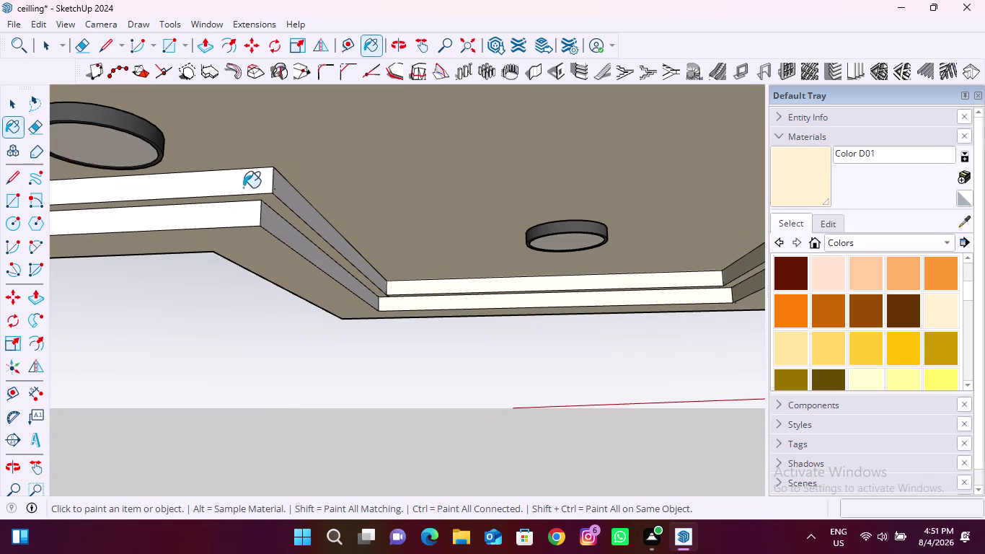
click(240, 206)
click(265, 219)
click(279, 200)
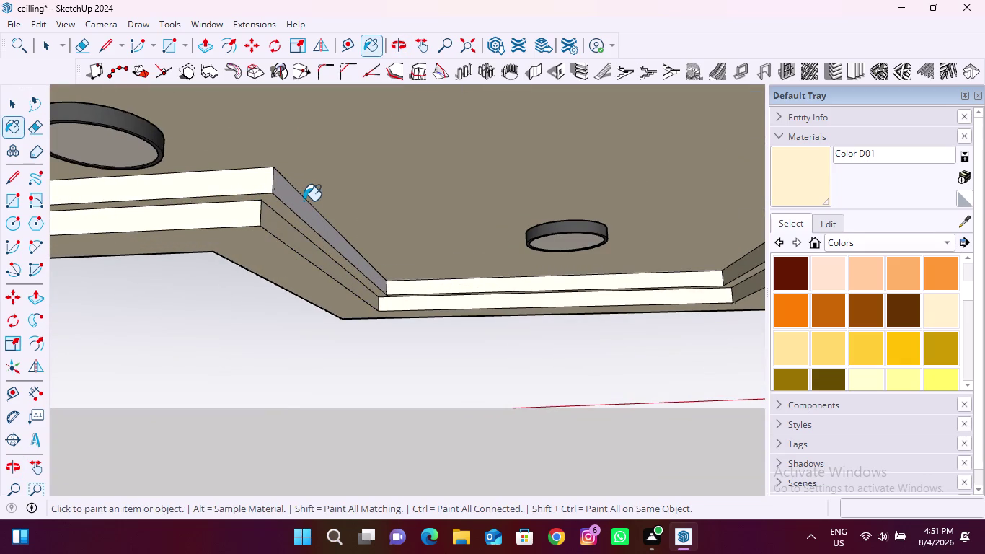
click(303, 200)
scroll(down, 3)
scroll(up, 3)
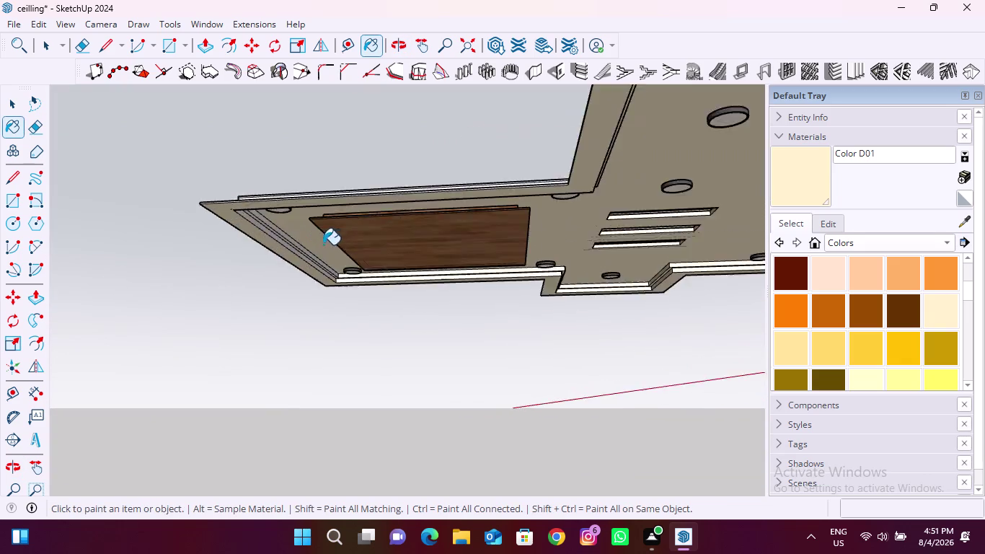
scroll(up, 3)
scroll(up, 3)
click(335, 288)
click(359, 267)
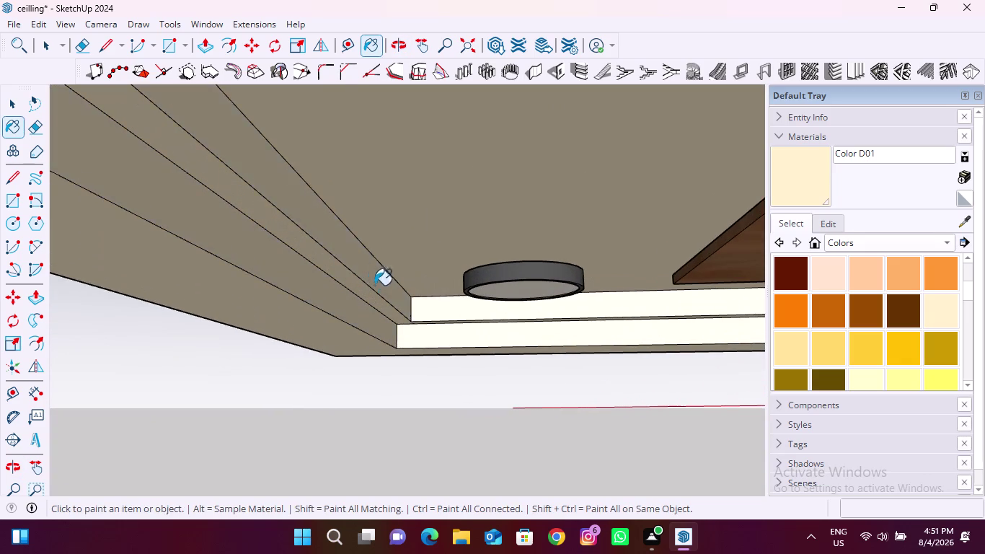
Paint the trim edges beside the wood panel and the next stretch of strips cream.
scroll(down, 3)
middle_drag(581, 342, 139, 294)
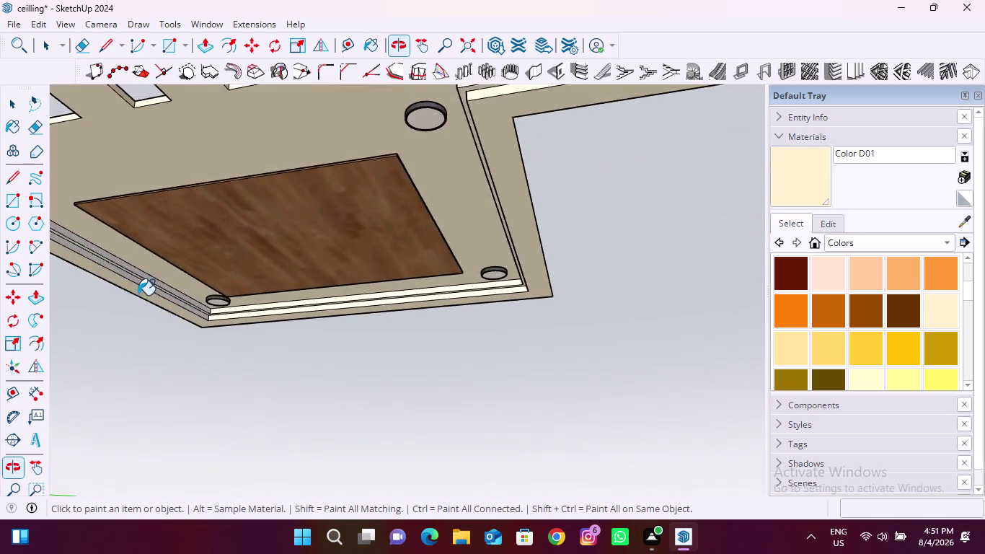
scroll(up, 3)
click(183, 271)
click(227, 250)
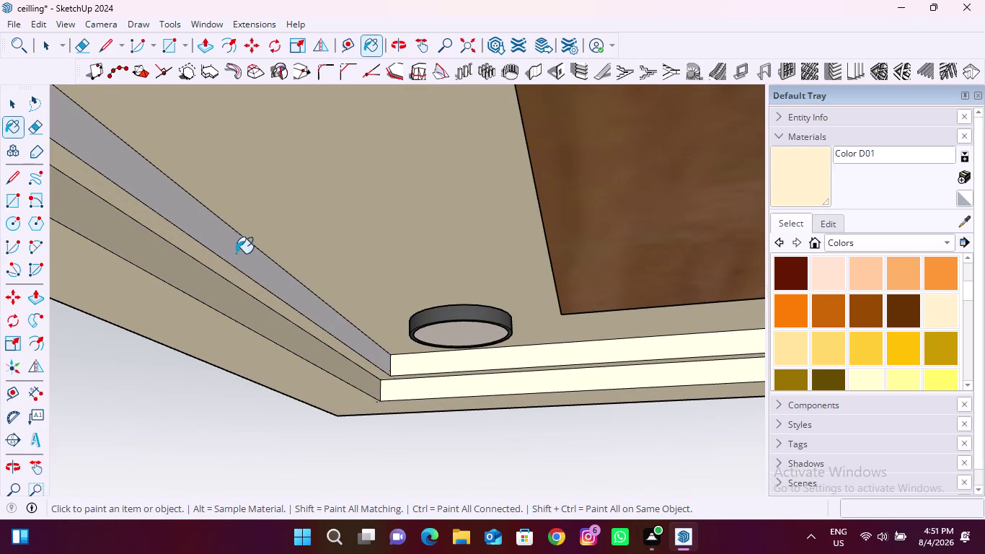
scroll(down, 3)
middle_drag(532, 347, 465, 329)
scroll(up, 3)
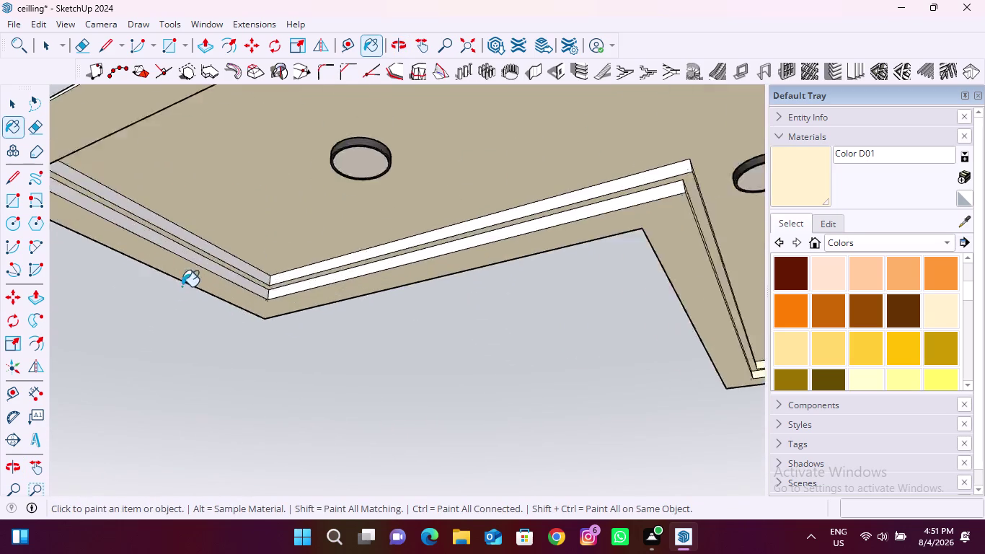
scroll(up, 3)
click(253, 257)
click(322, 248)
click(433, 278)
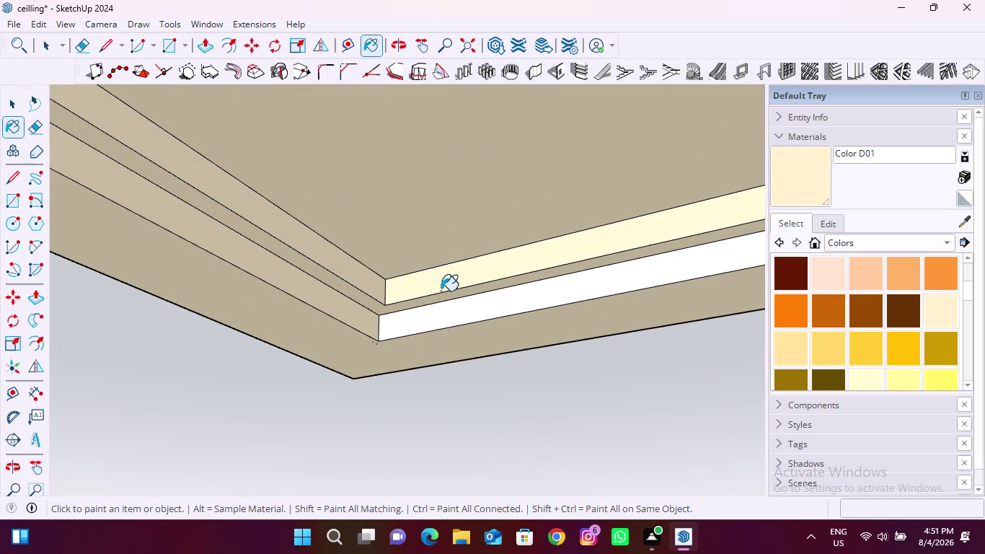
click(443, 308)
Paint the notched section's trim strip, next face and outer white strip cream.
scroll(down, 3)
middle_drag(336, 291, 334, 288)
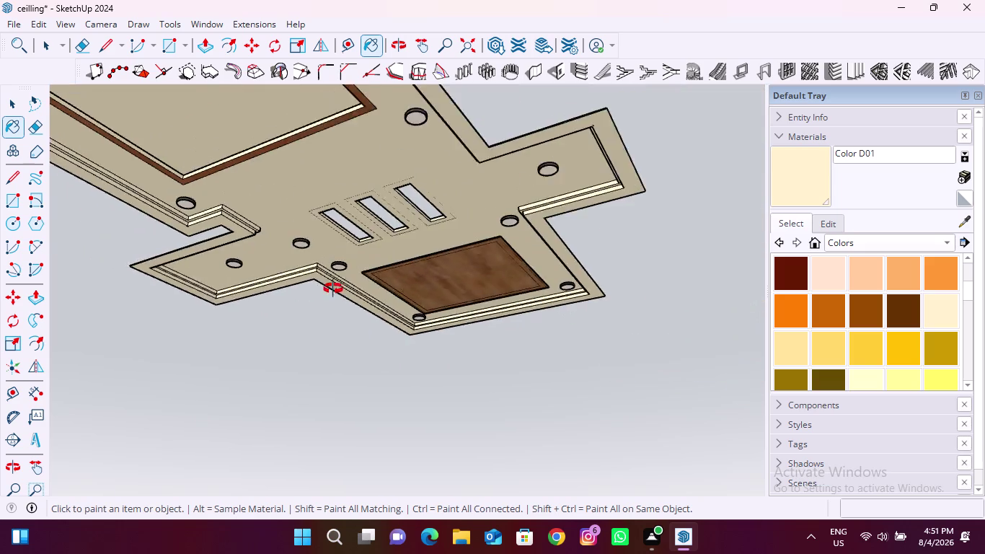
middle_drag(333, 289, 0, 274)
middle_drag(349, 309, 95, 280)
scroll(up, 3)
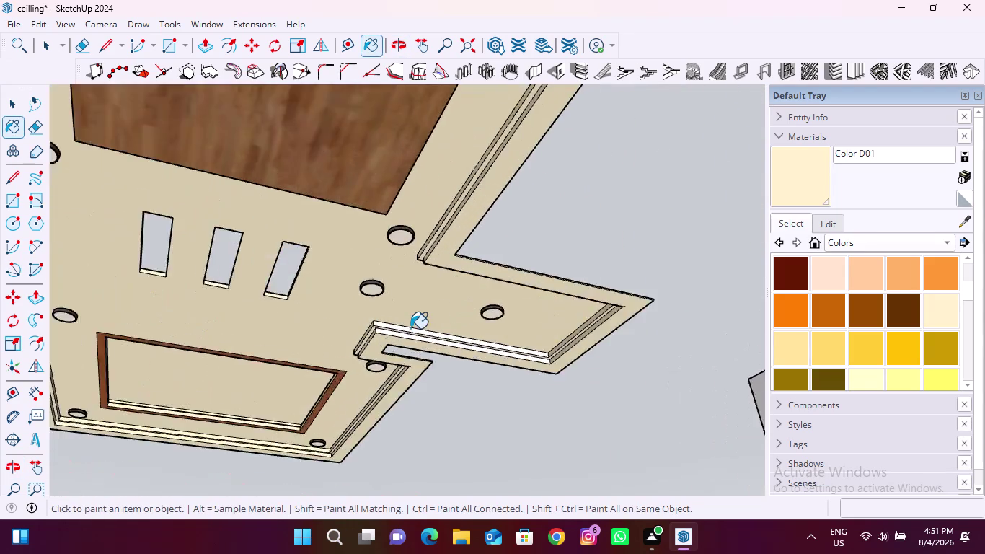
scroll(up, 3)
click(349, 337)
click(362, 305)
click(364, 312)
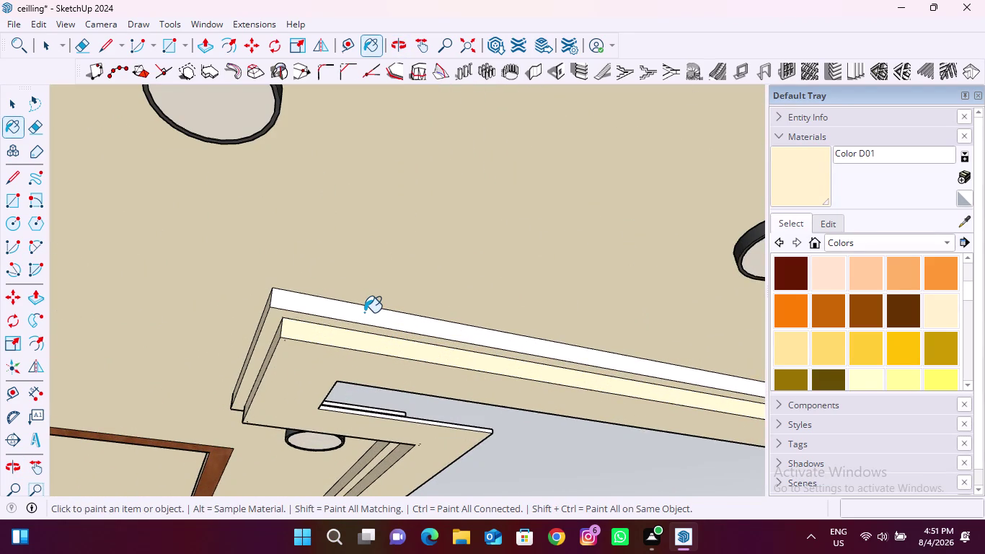
Orbit out to view the whole painted ceiling and room from below.
scroll(down, 3)
middle_drag(227, 330, 472, 289)
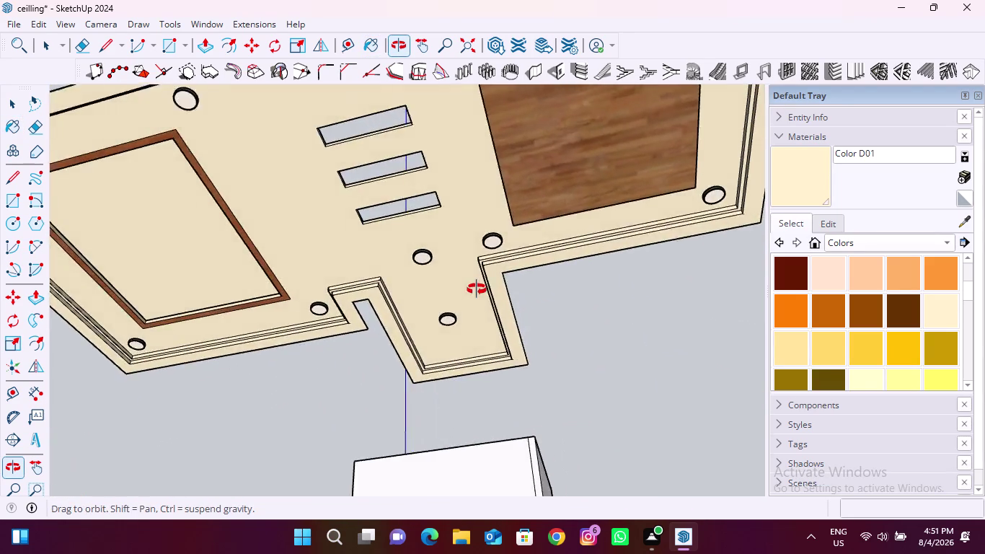
middle_drag(472, 289, 485, 295)
scroll(down, 3)
middle_drag(323, 323, 563, 265)
scroll(down, 3)
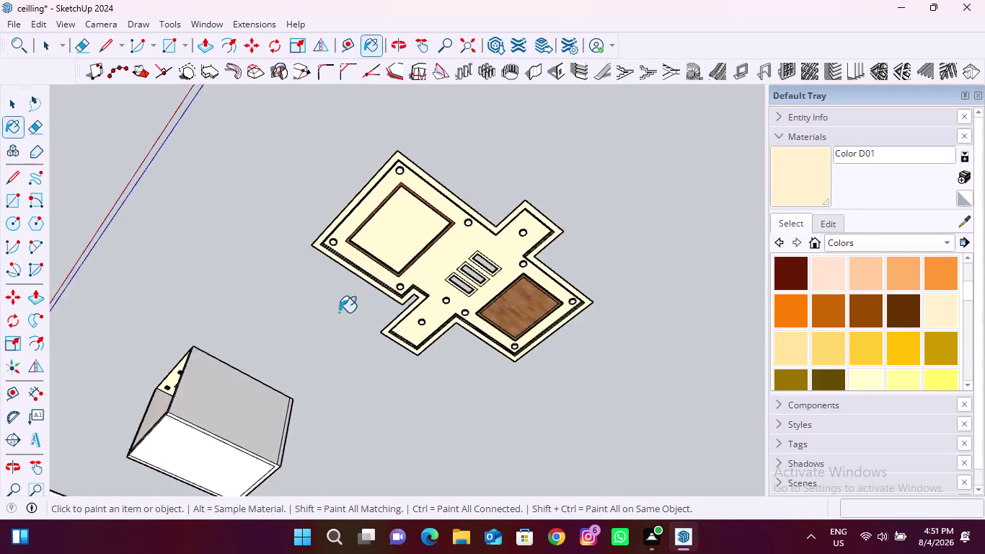
scroll(down, 3)
middle_drag(219, 388, 502, 449)
scroll(up, 3)
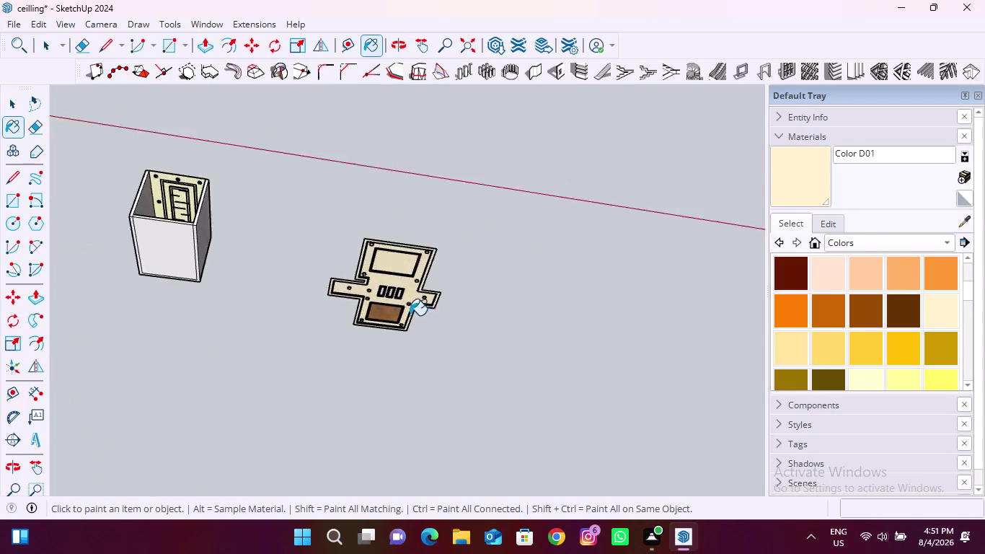
scroll(up, 3)
Select the entire painted ceiling and move it straight up along the blue axis.
click(41, 37)
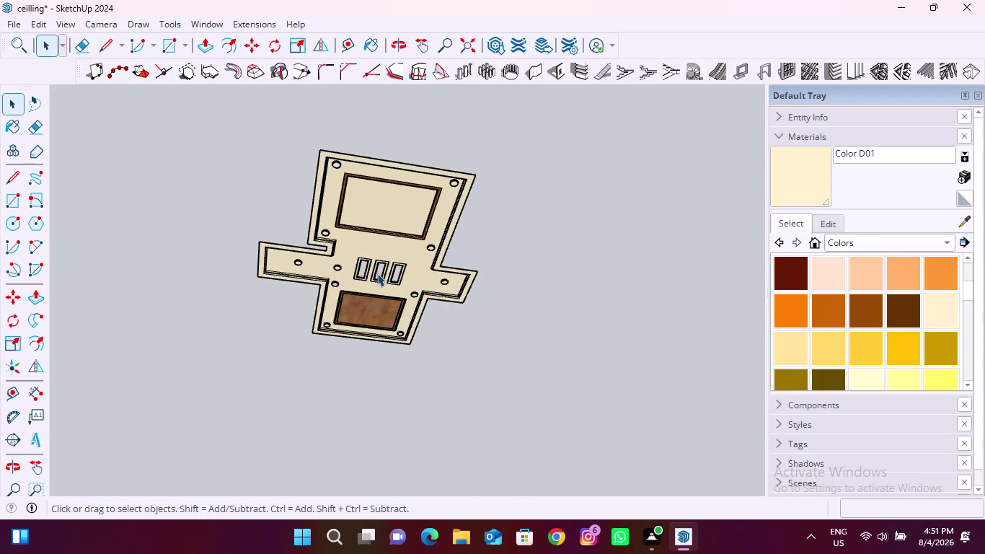
triple_click(413, 247)
double_click(413, 247)
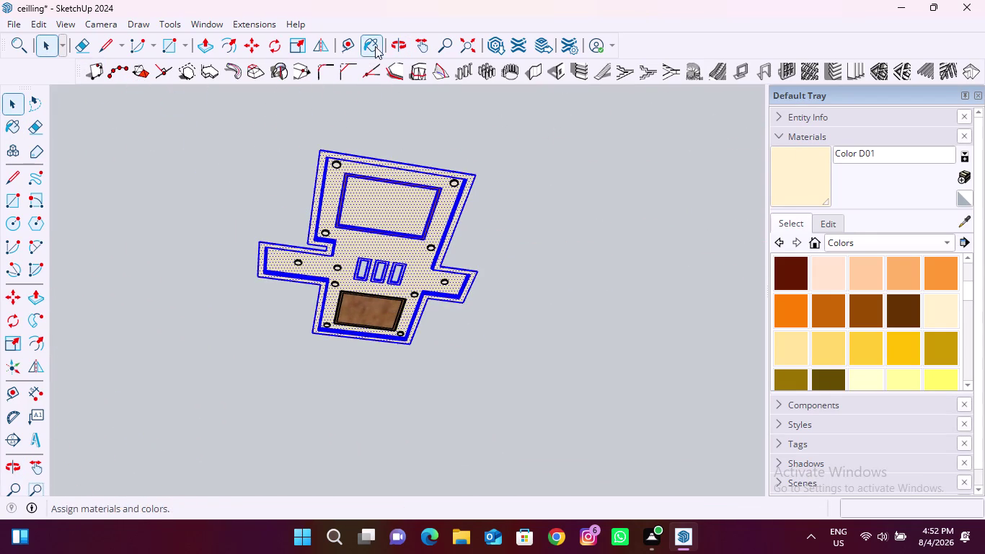
key(m)
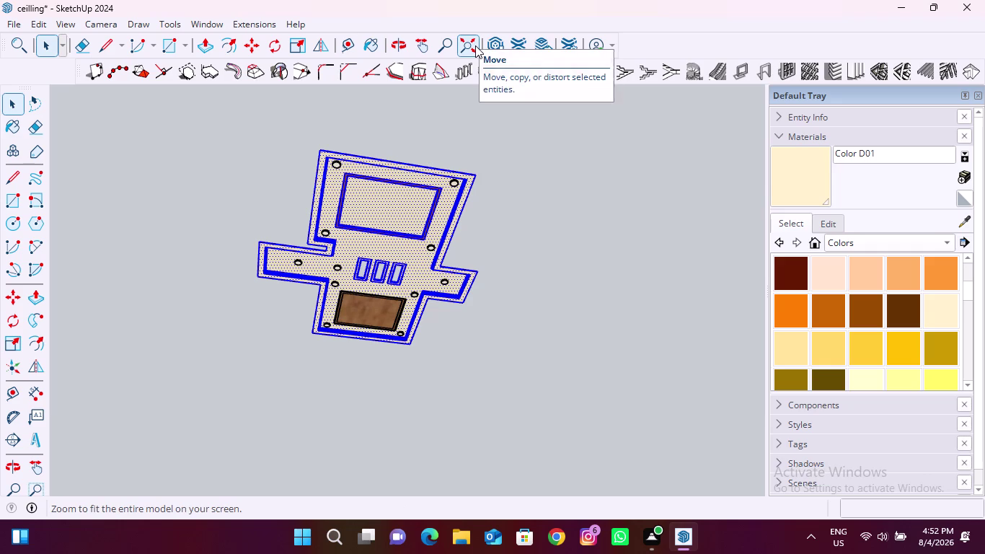
middle_drag(397, 239, 372, 443)
scroll(down, 3)
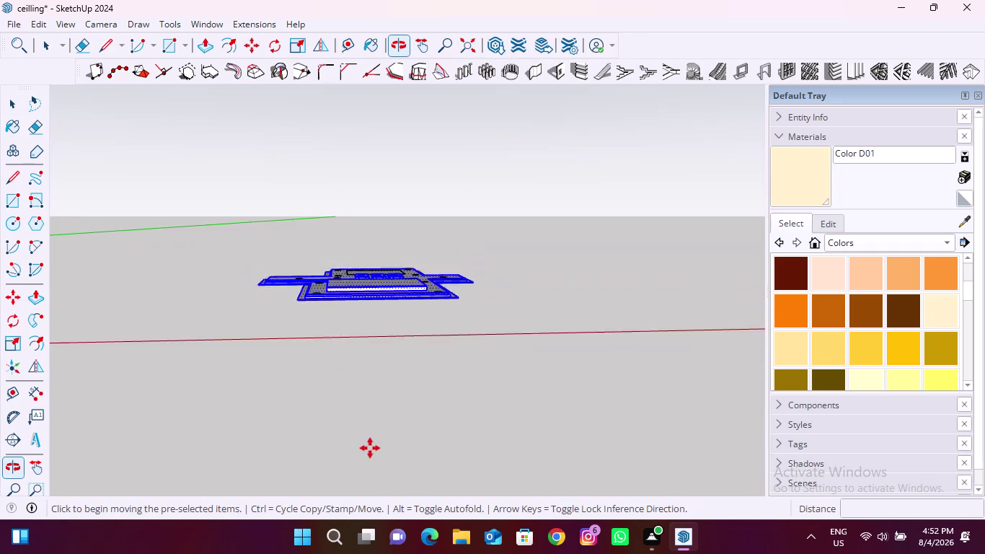
scroll(down, 3)
scroll(up, 3)
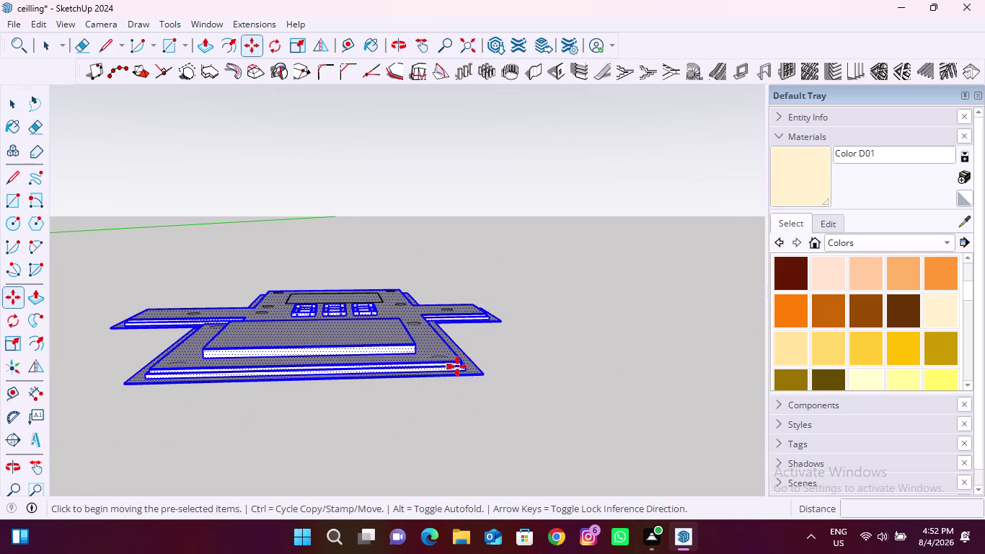
click(464, 367)
key(Up)
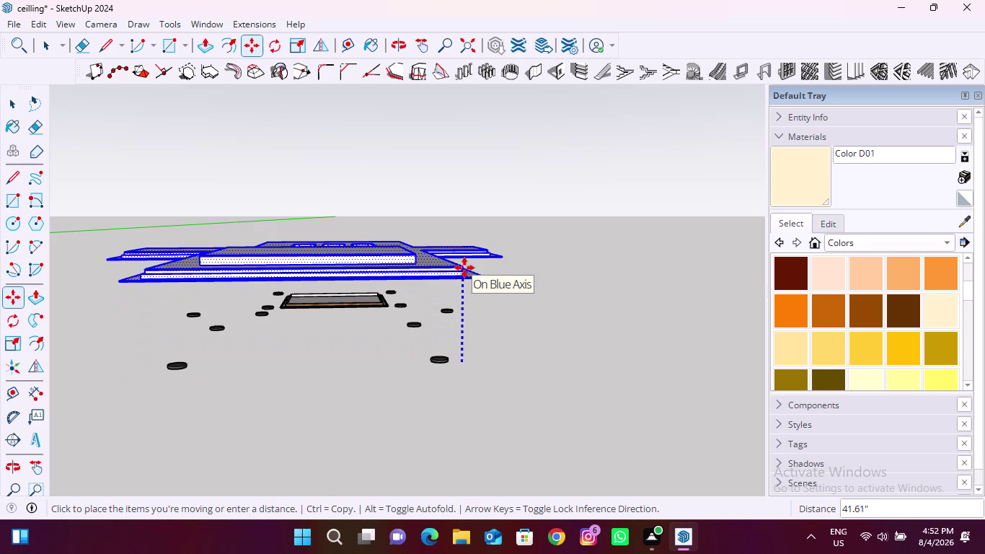
key(Escape)
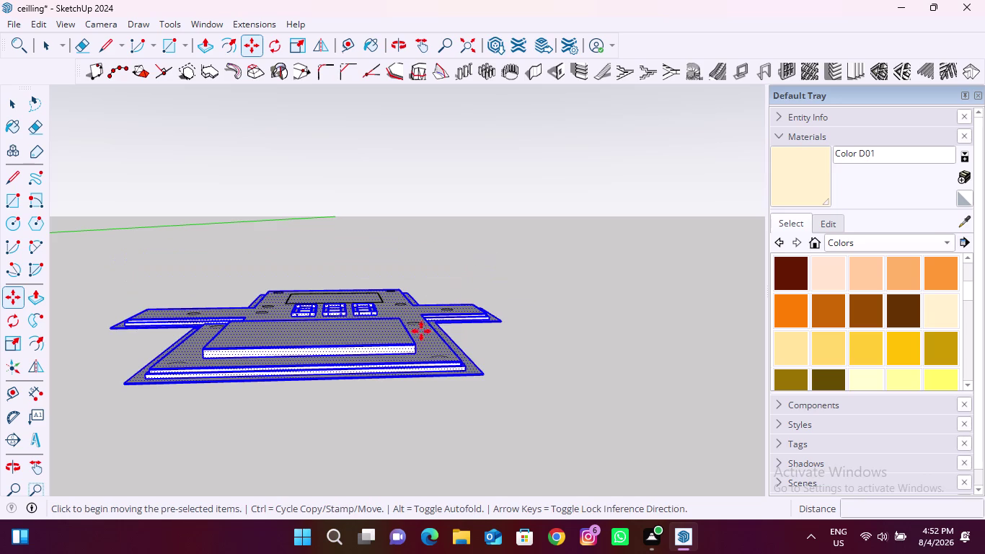
Orbit below the raised ceiling to view its cream base, wood panel and downlights.
key(space)
middle_drag(328, 418, 373, 351)
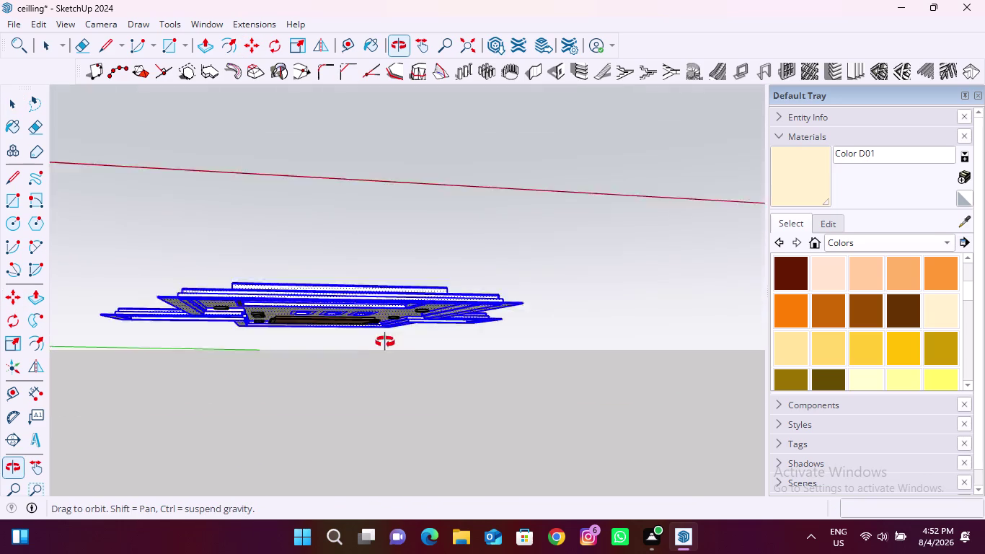
middle_drag(373, 352, 391, 332)
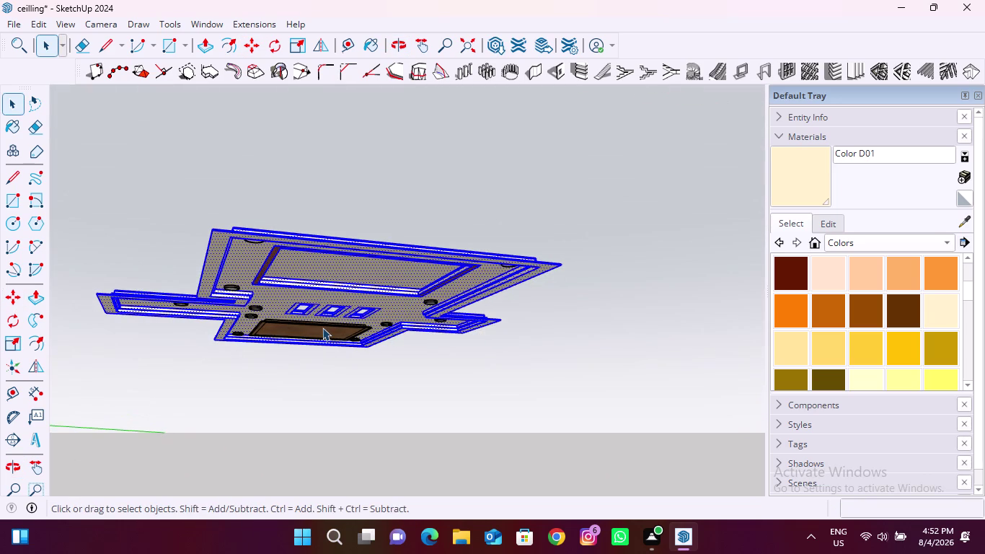
scroll(up, 3)
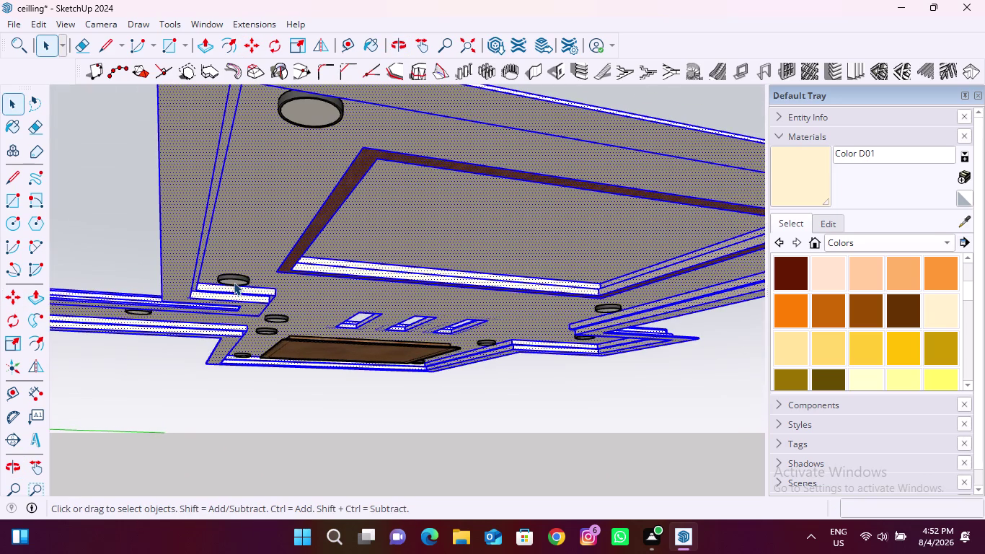
double_click(234, 282)
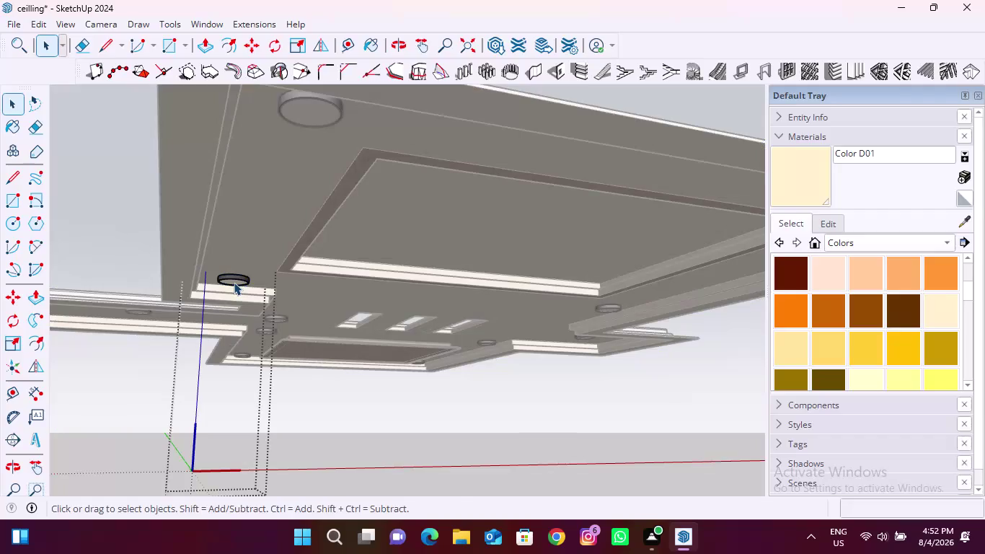
double_click(297, 114)
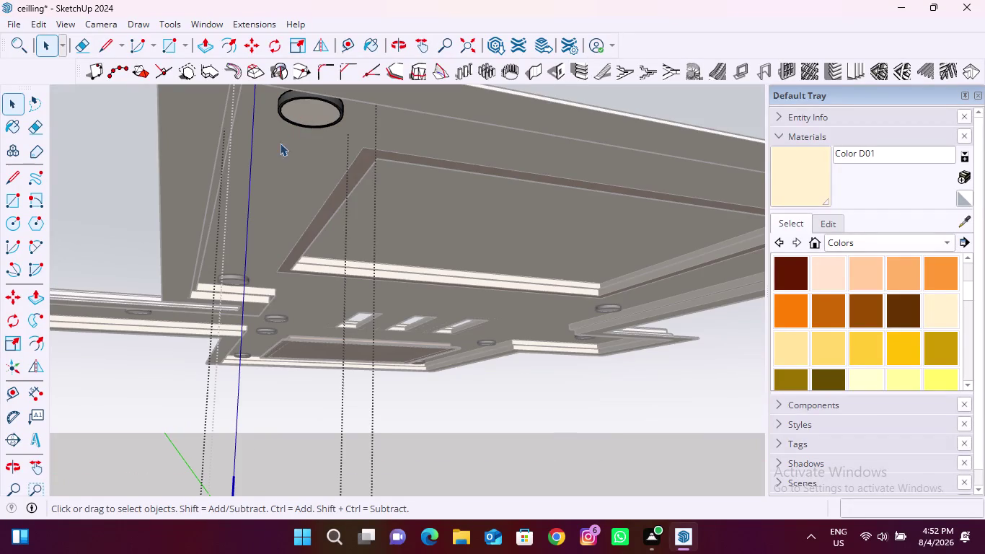
scroll(down, 3)
click(458, 414)
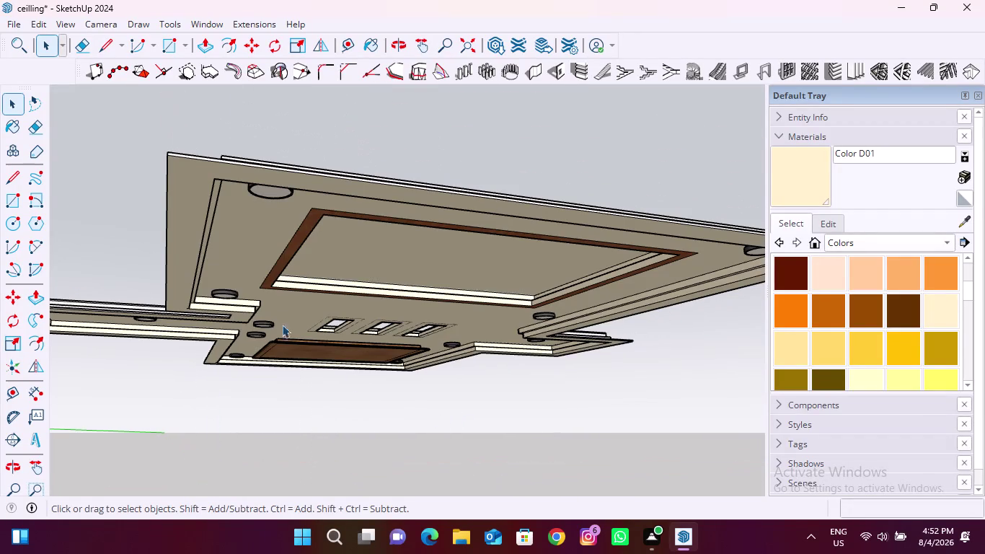
triple_click(246, 253)
click(245, 252)
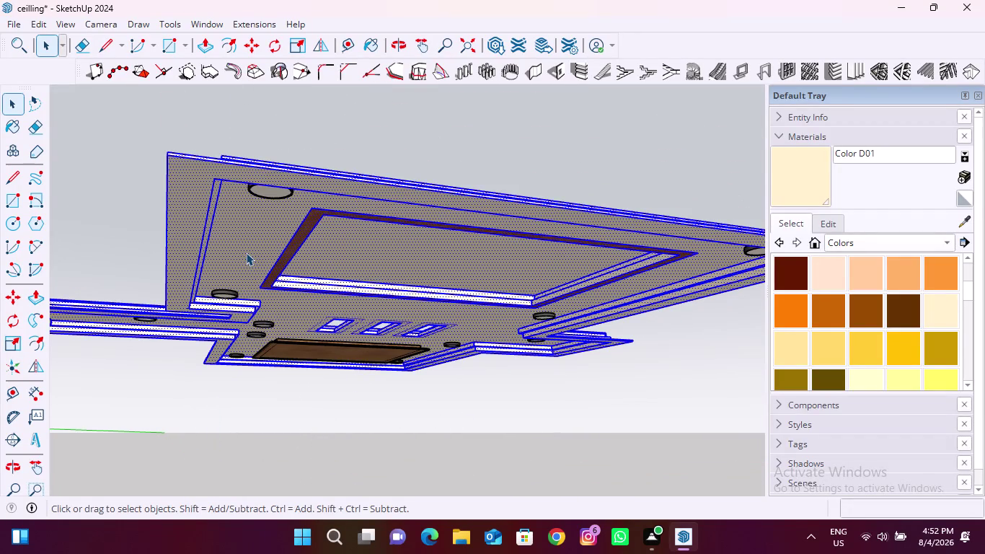
triple_click(305, 358)
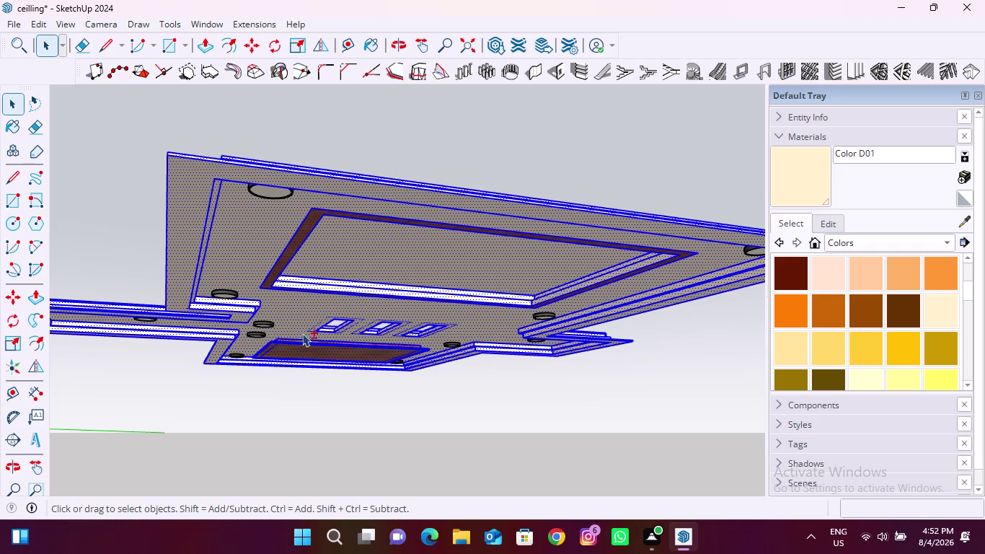
double_click(224, 297)
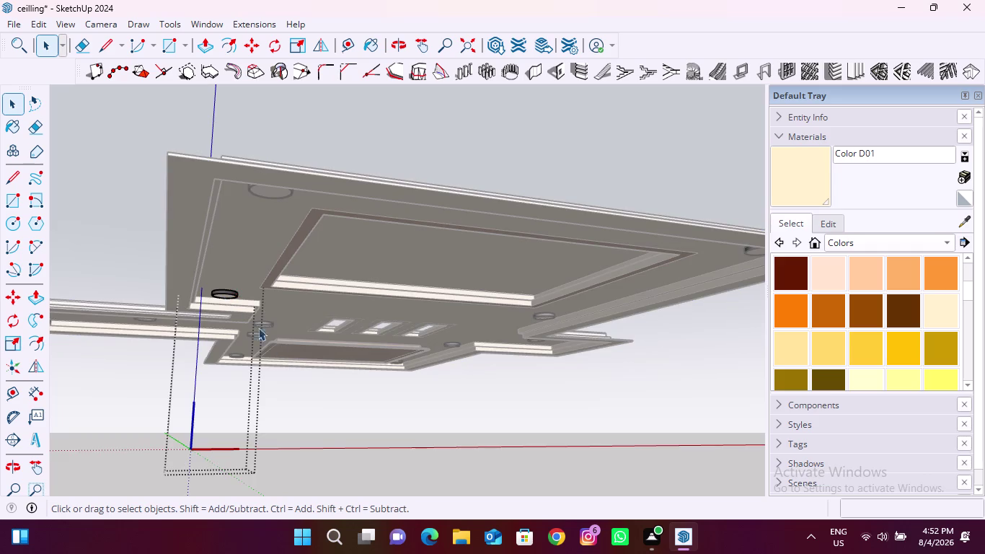
click(330, 385)
double_click(229, 299)
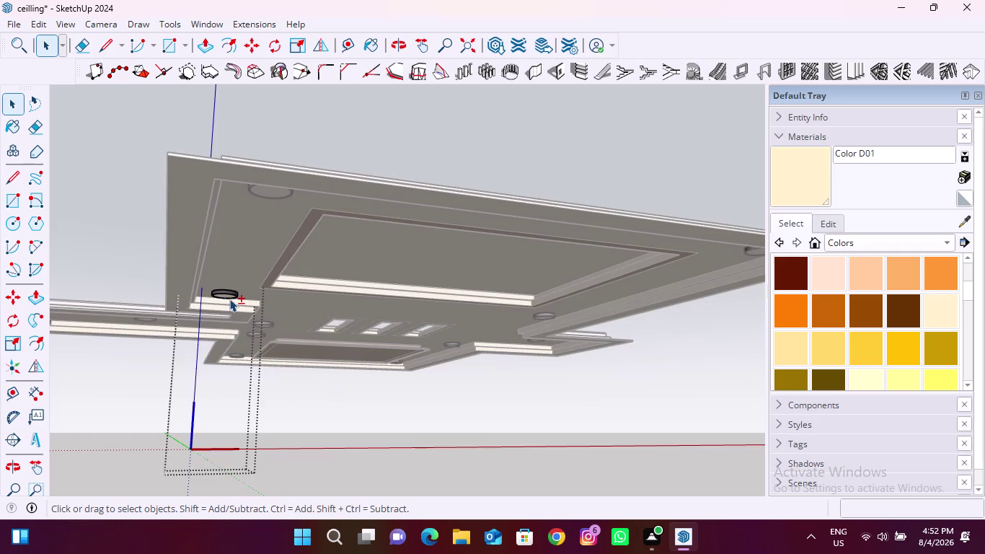
click(357, 417)
click(231, 300)
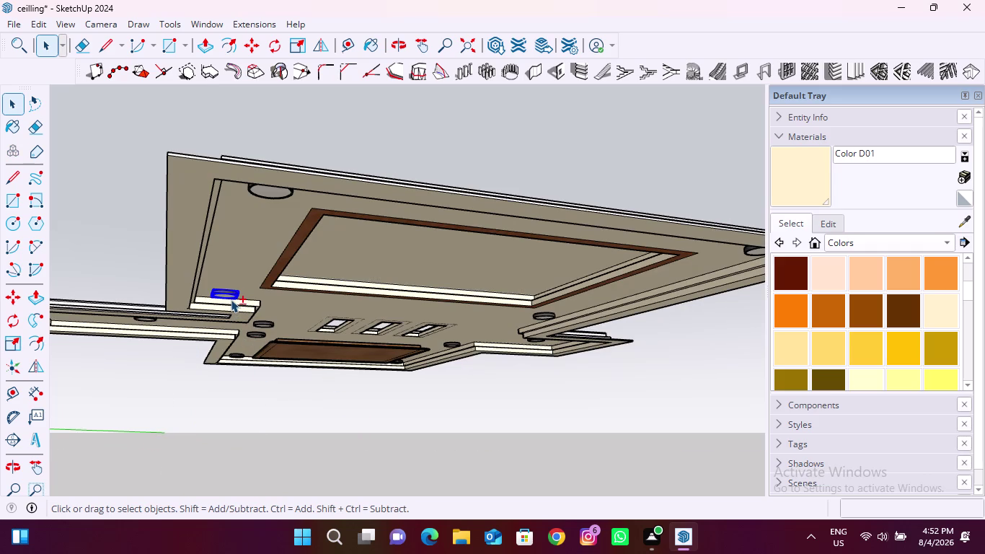
click(259, 326)
click(262, 338)
click(297, 353)
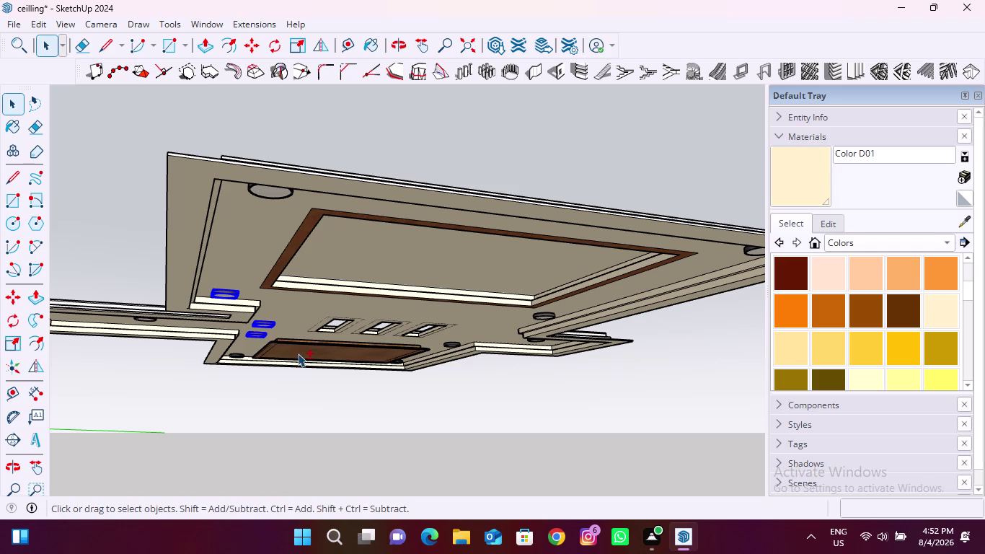
triple_click(303, 350)
triple_click(303, 351)
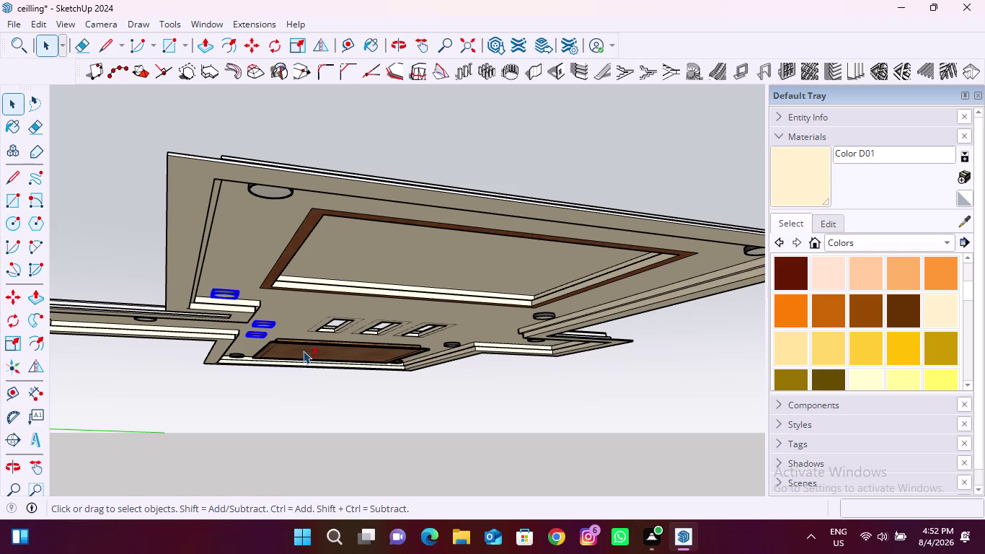
double_click(303, 351)
triple_click(303, 350)
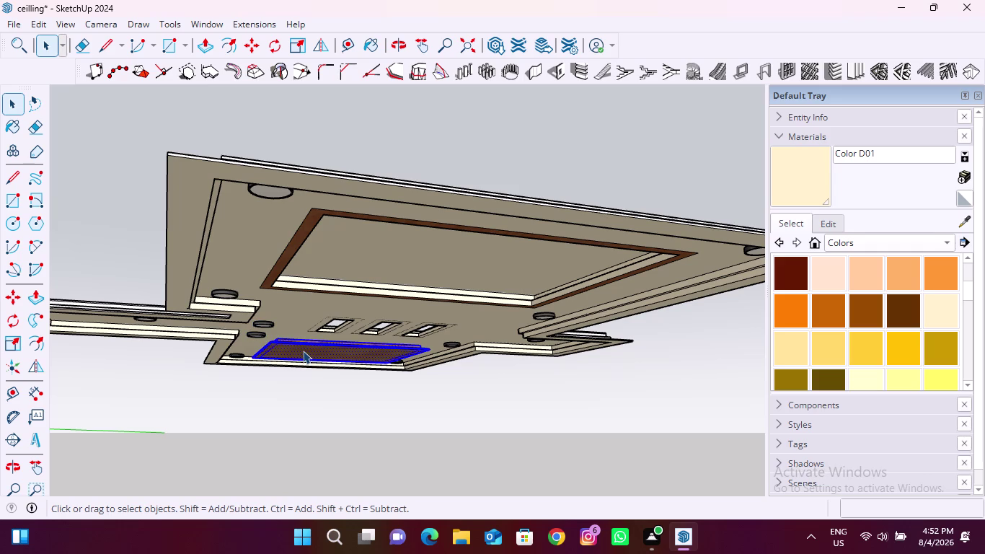
double_click(294, 305)
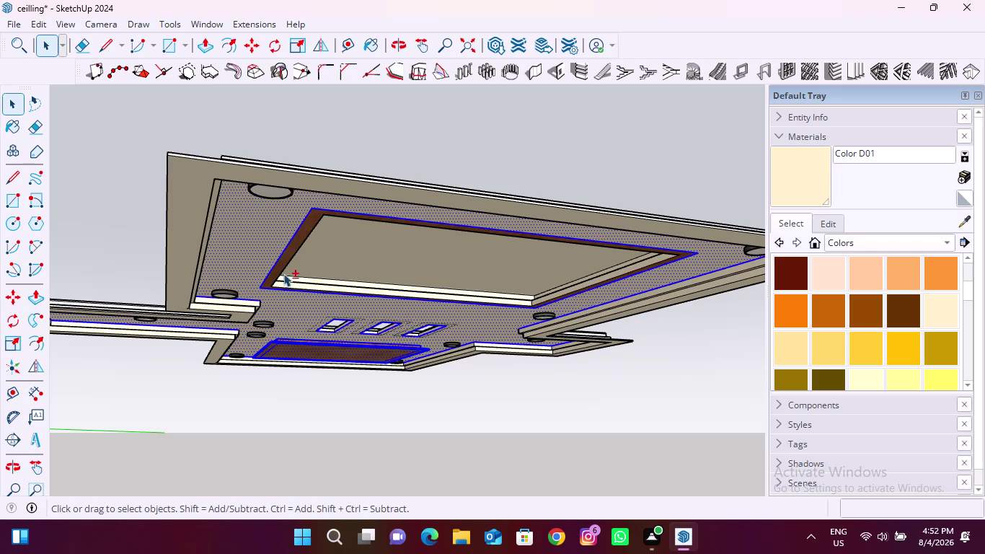
double_click(284, 262)
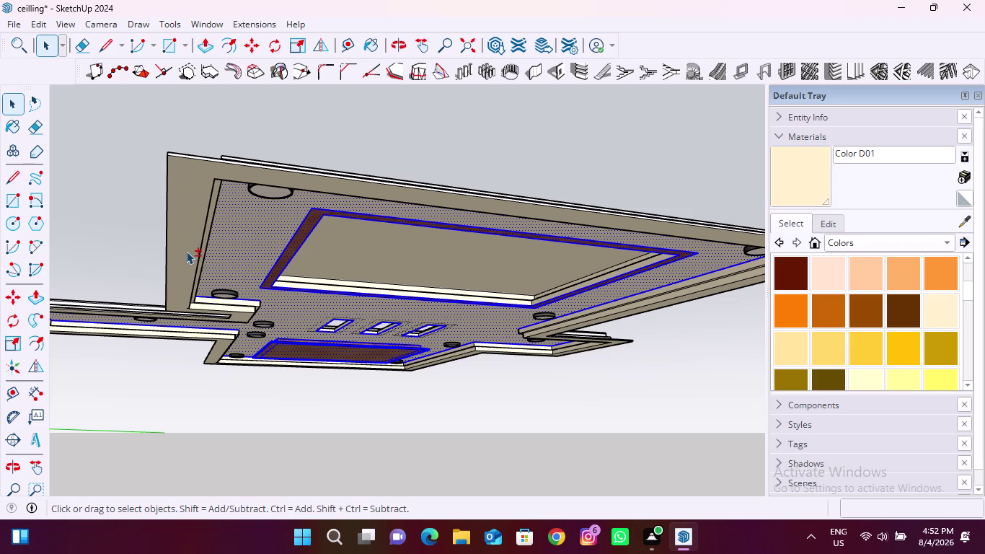
double_click(186, 251)
click(482, 419)
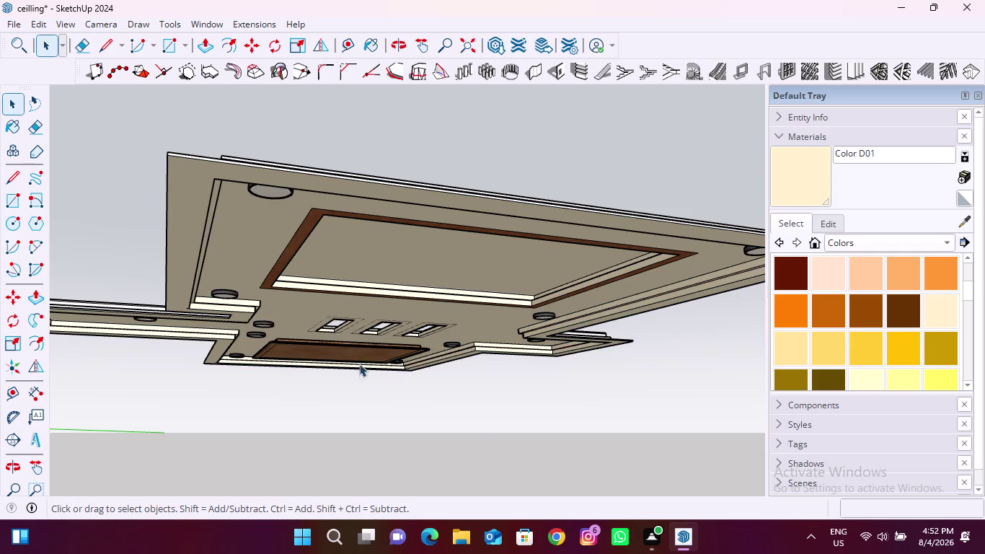
triple_click(225, 231)
click(224, 232)
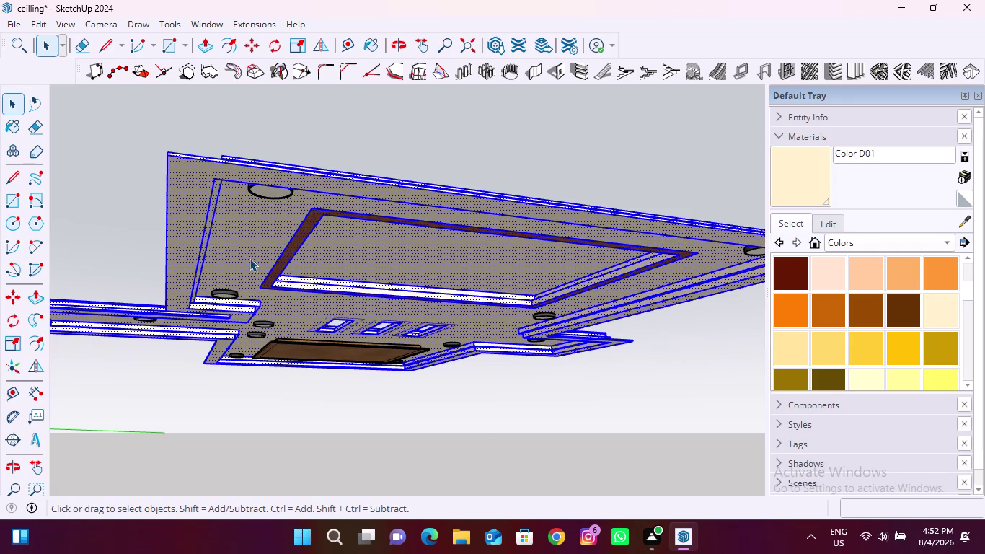
Orbit around the ceiling's underside toward the wooden panel.
middle_drag(270, 259, 257, 353)
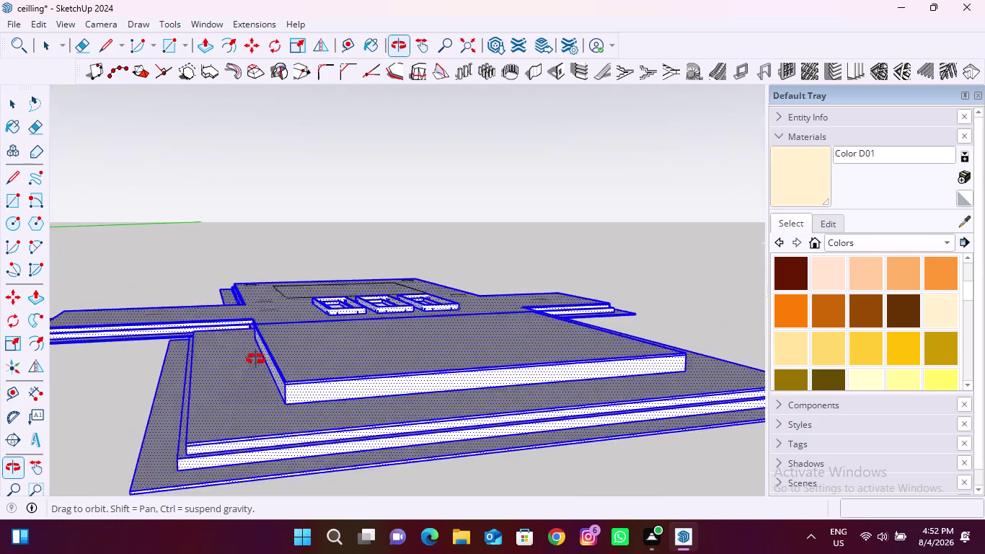
middle_drag(258, 352, 243, 249)
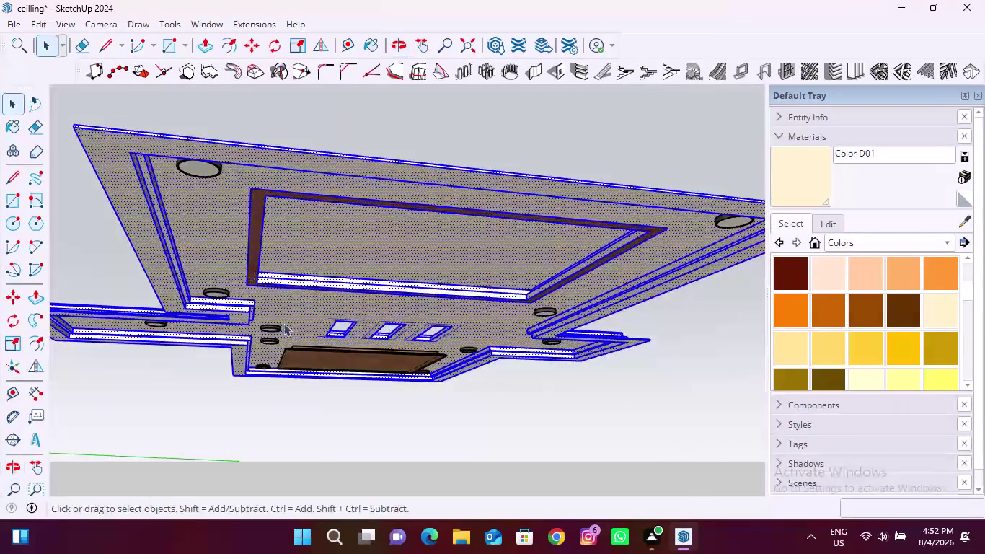
scroll(up, 3)
double_click(319, 357)
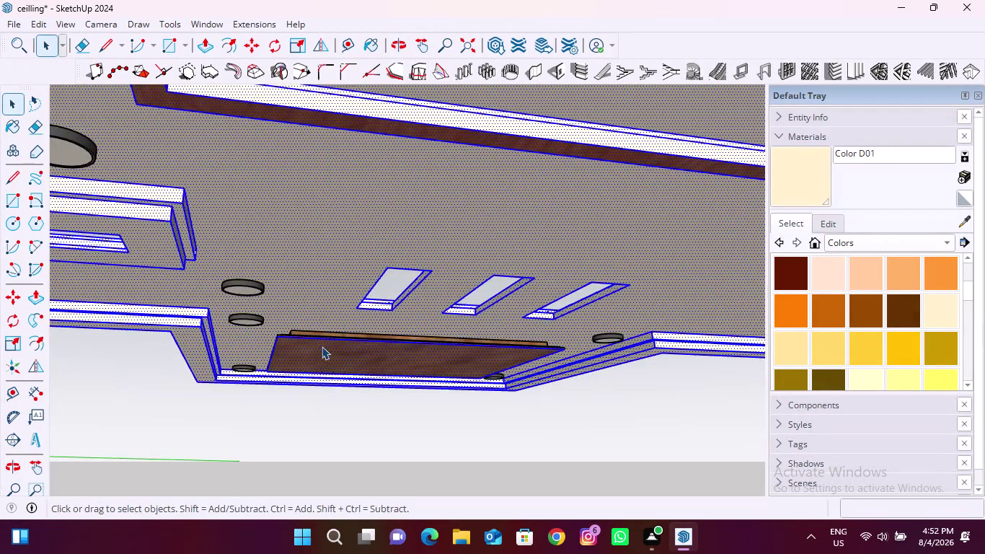
middle_drag(327, 341, 323, 363)
scroll(up, 3)
triple_click(324, 327)
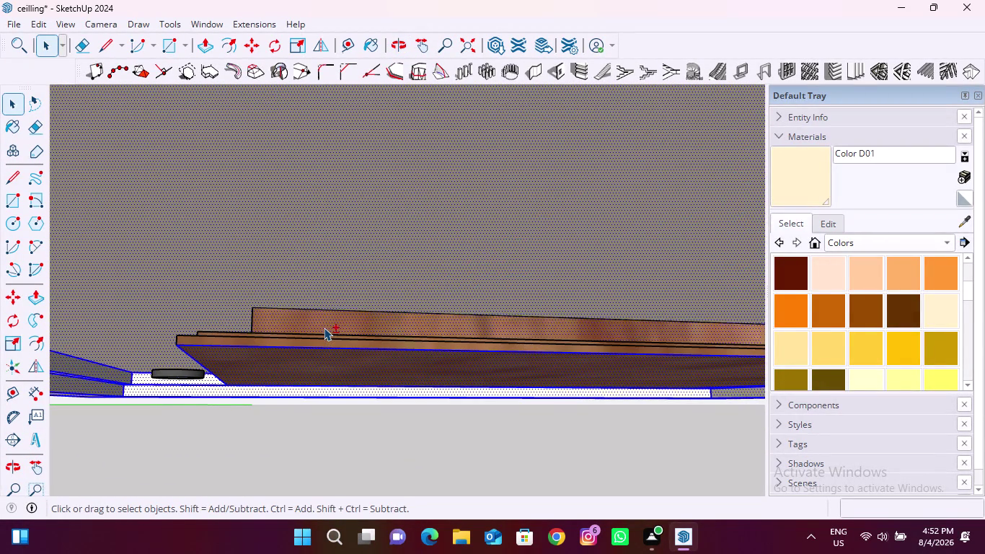
scroll(down, 3)
middle_drag(240, 383, 452, 359)
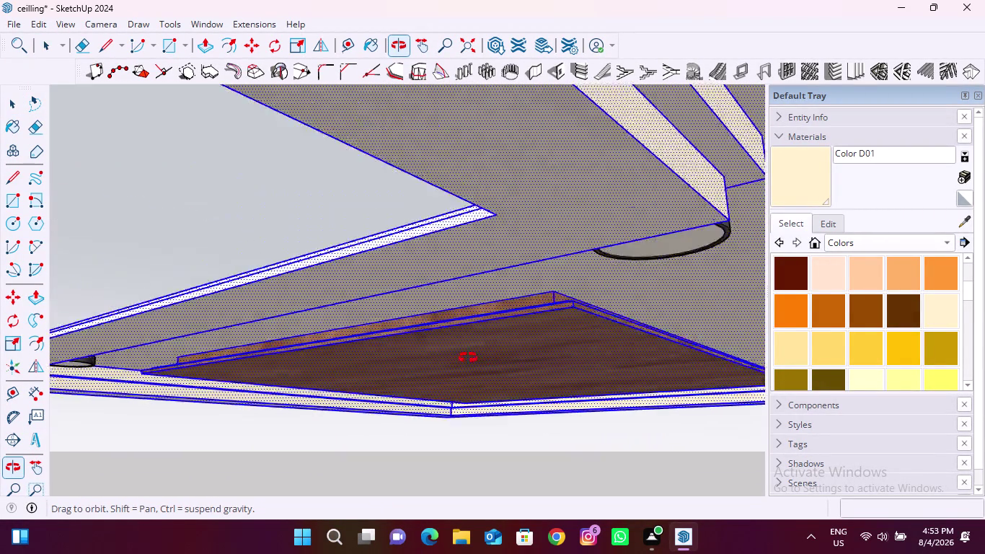
middle_drag(452, 358, 580, 297)
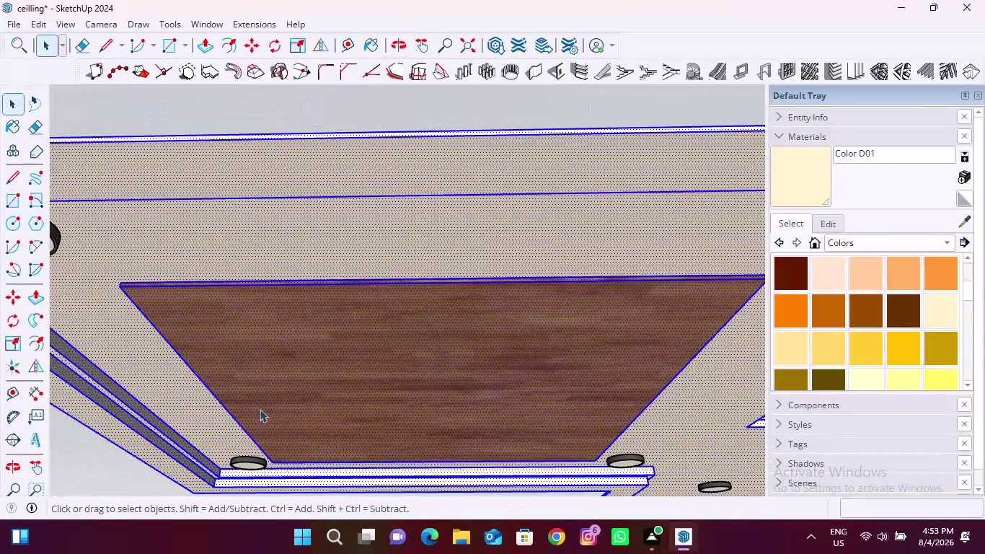
Select the ceiling structure and add the first round light fittings to the selection.
click(246, 464)
scroll(down, 3)
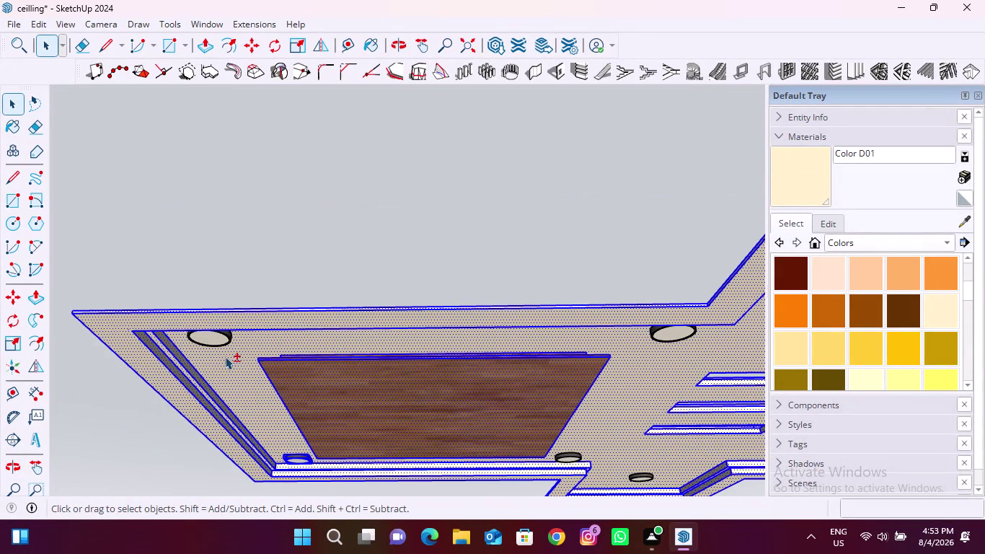
click(215, 342)
scroll(down, 3)
scroll(up, 3)
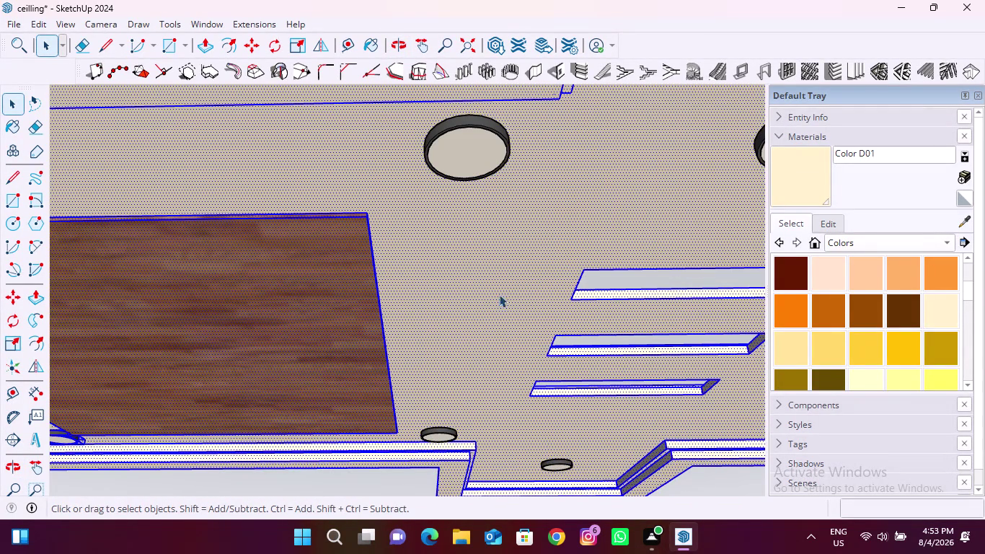
click(469, 161)
click(446, 435)
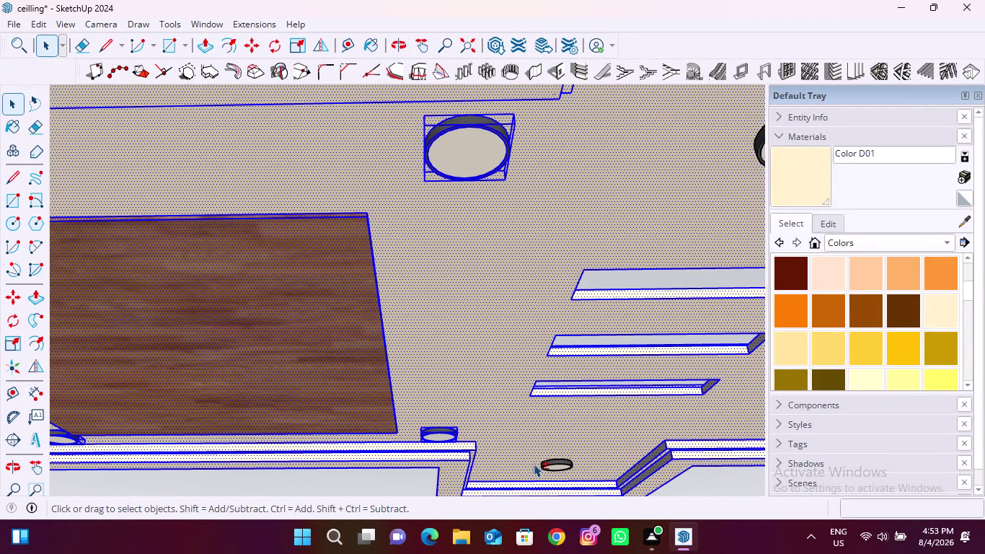
click(555, 467)
Add the central, small edge and right corner lights to the selection.
scroll(down, 3)
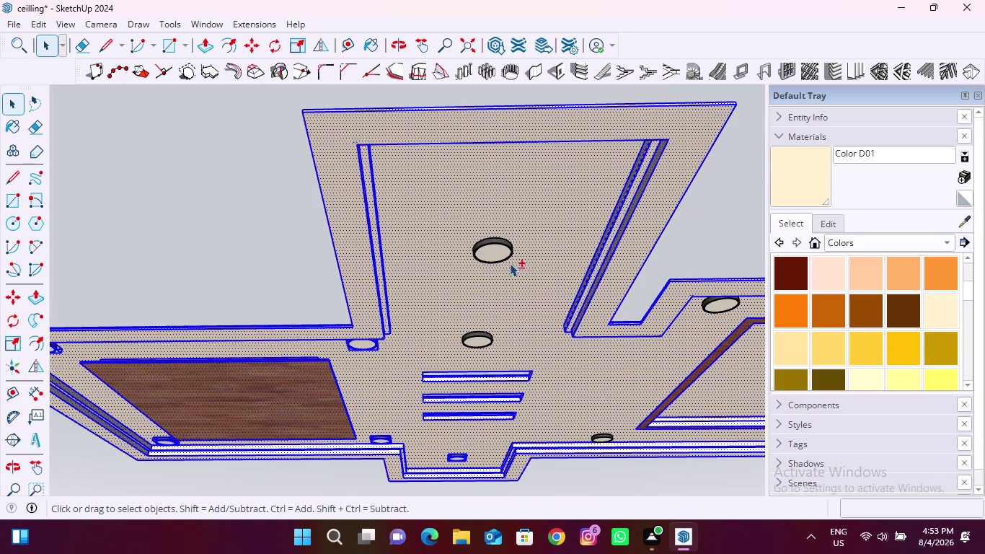
click(502, 251)
click(482, 341)
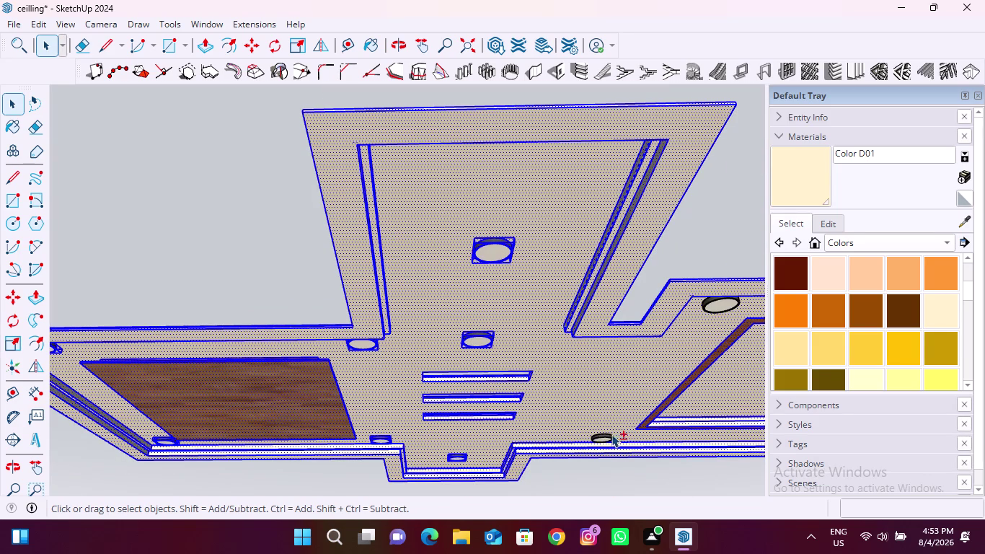
click(607, 439)
click(724, 306)
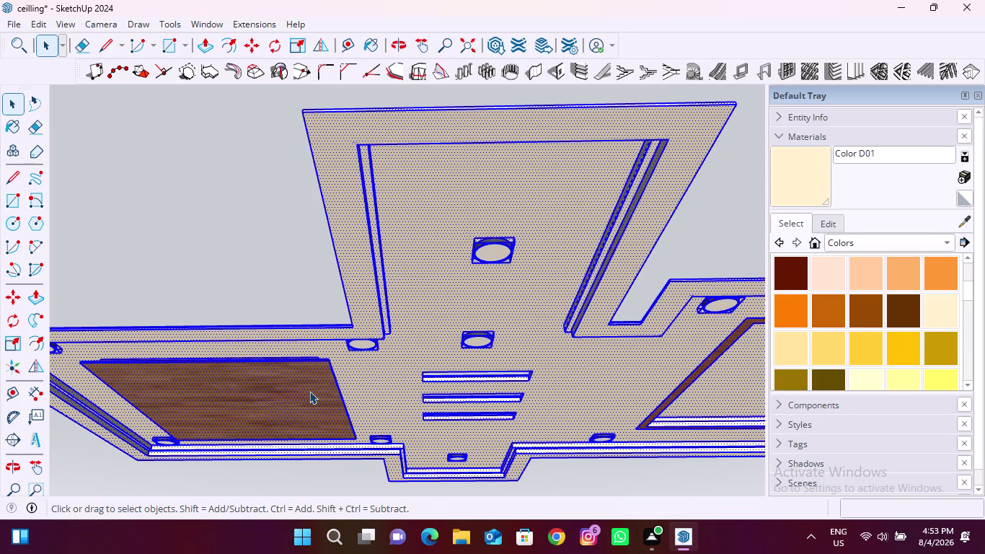
scroll(down, 3)
scroll(up, 3)
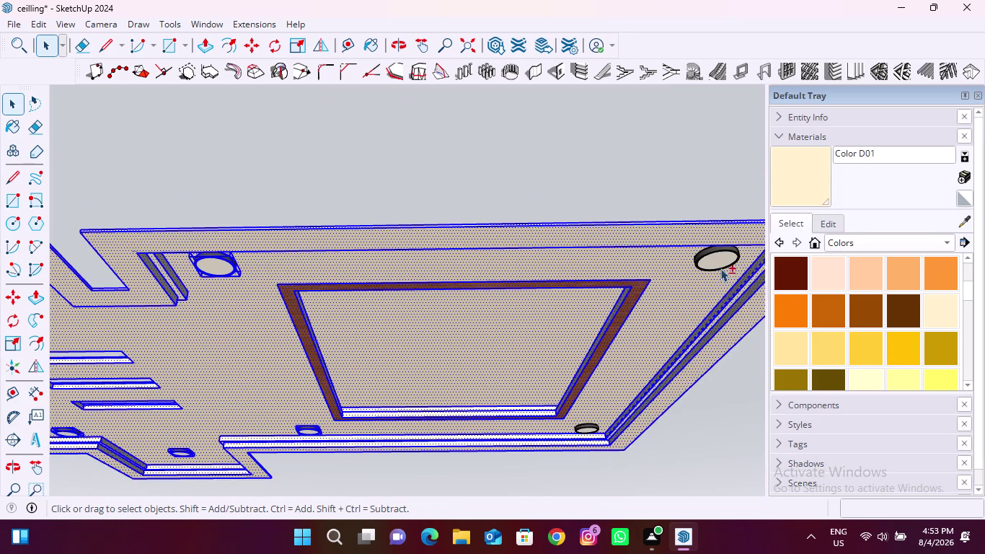
click(720, 259)
click(596, 428)
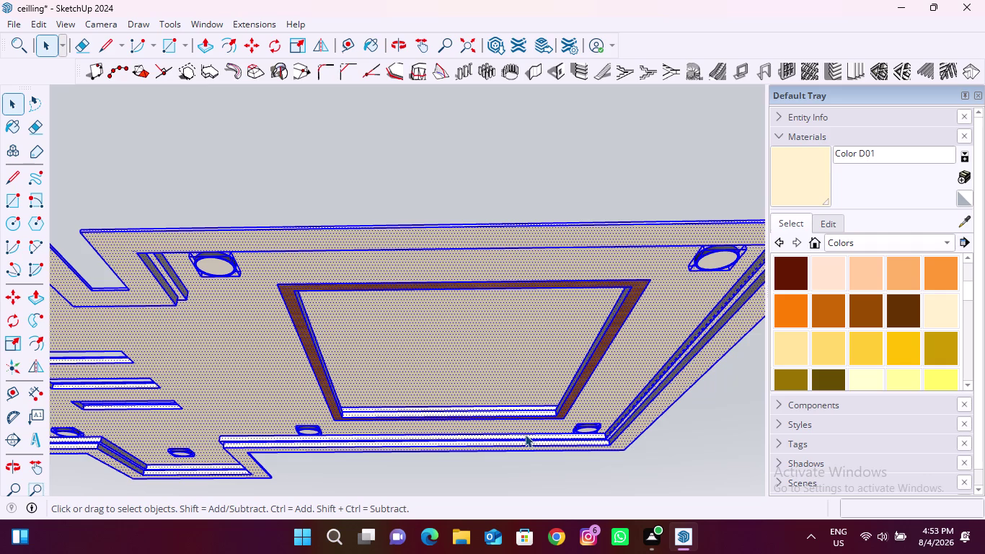
Move the selected ceiling and downlights from a corner, locked vertically, to high above the ground.
key(m)
key(Up)
scroll(down, 3)
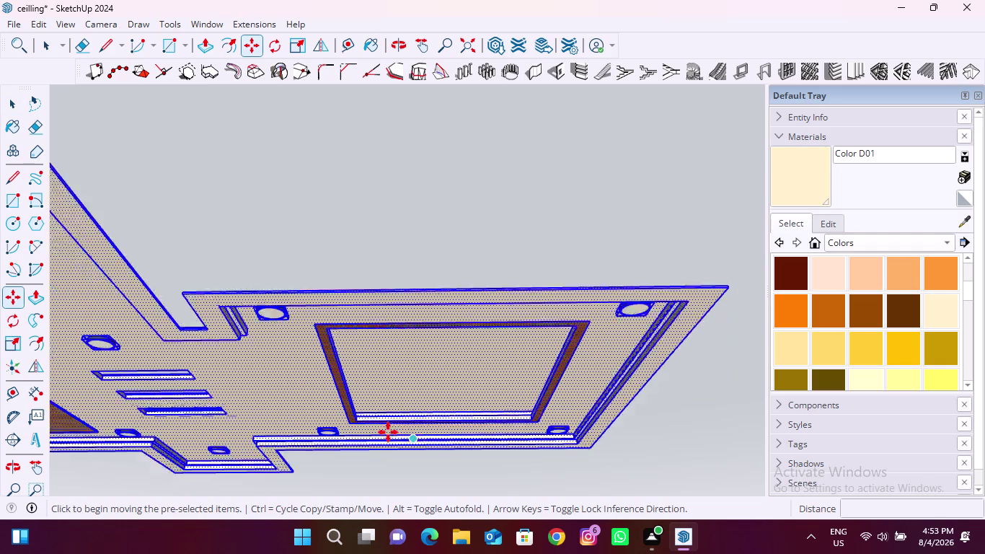
scroll(down, 3)
middle_drag(465, 407, 362, 523)
middle_drag(555, 412, 446, 494)
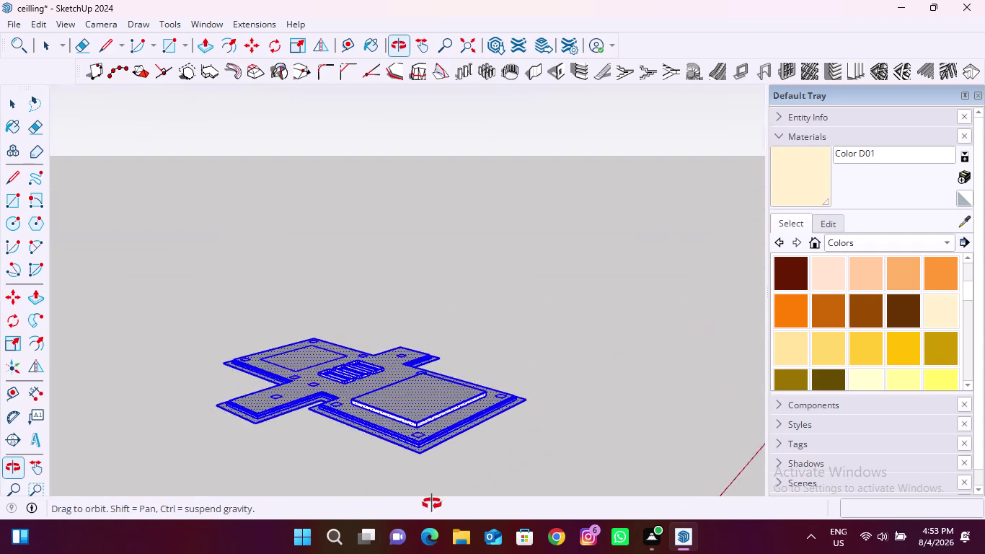
middle_drag(446, 495, 398, 519)
scroll(up, 3)
click(369, 463)
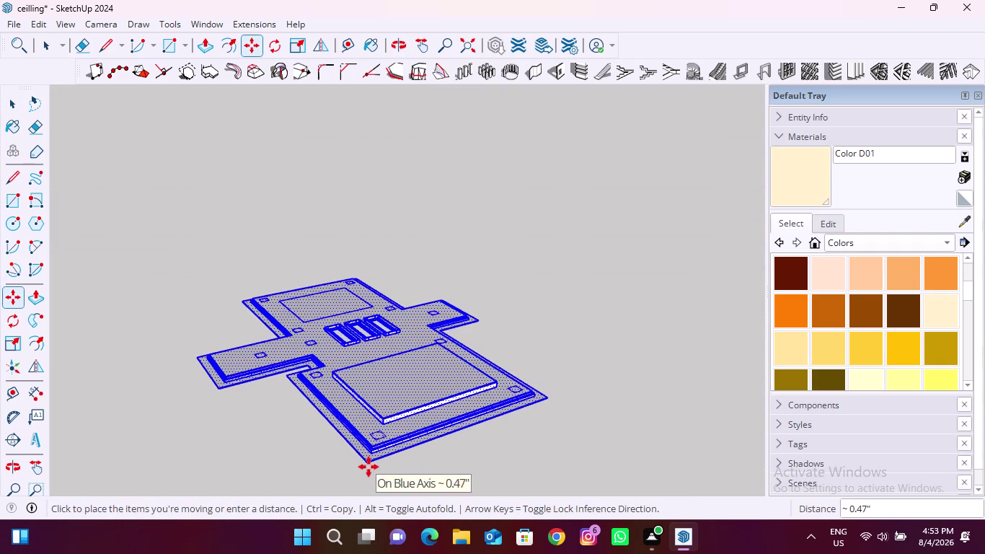
key(Up)
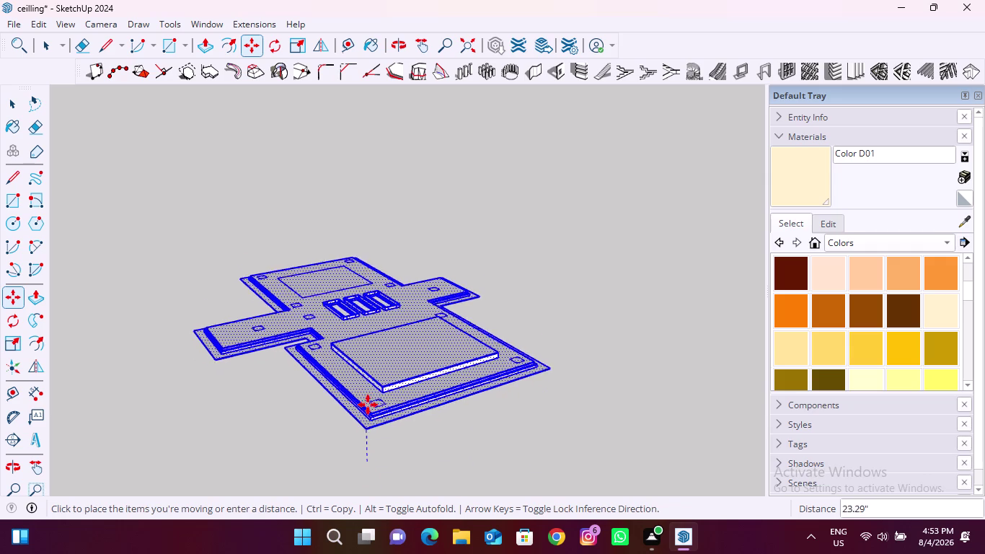
scroll(down, 3)
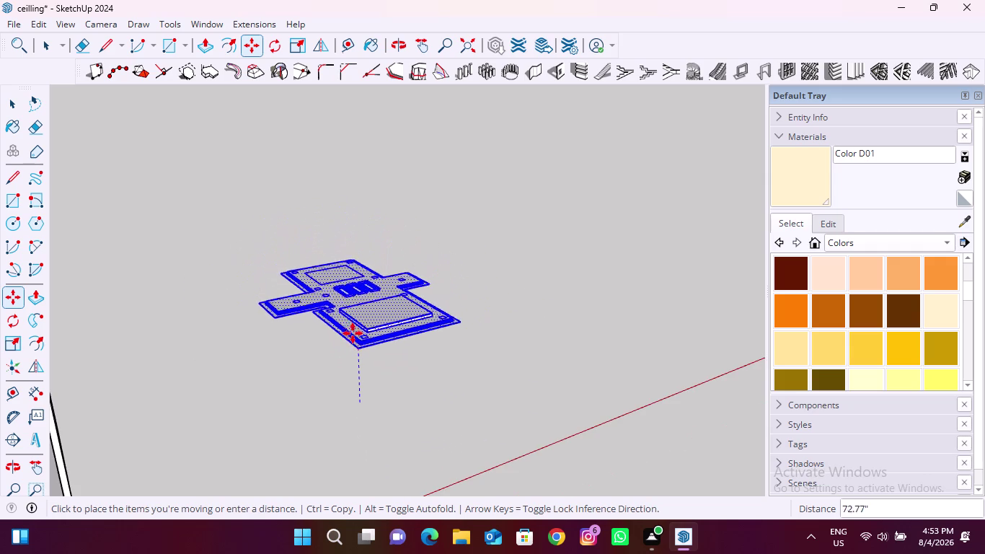
click(359, 234)
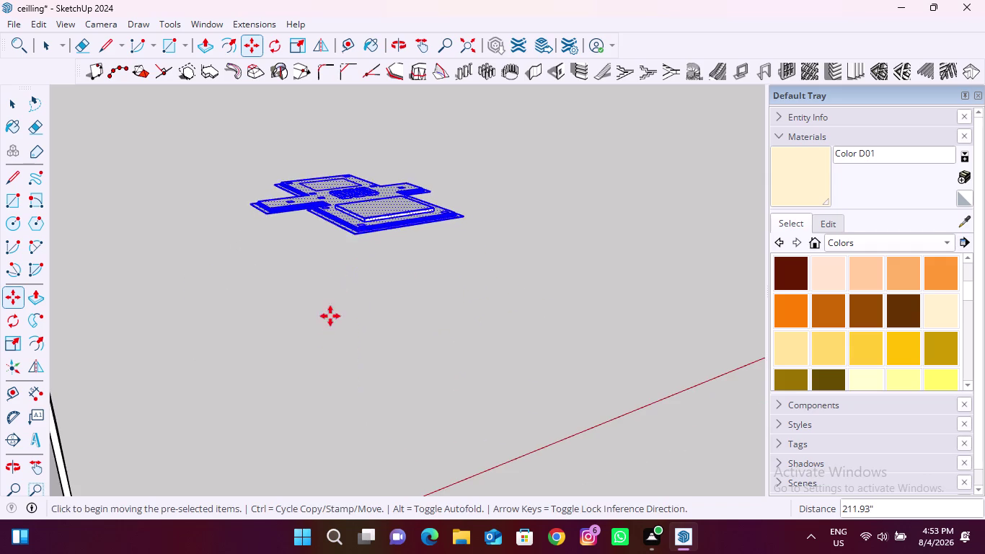
Orbit to see the ceiling beside the room box and clear the selection.
scroll(down, 3)
middle_drag(412, 379, 246, 378)
key(space)
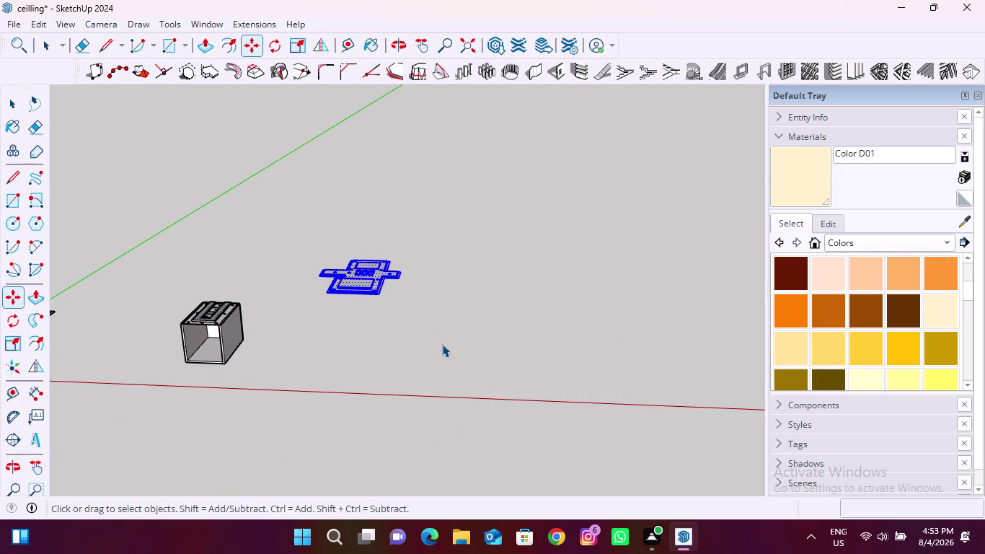
click(442, 344)
key(space)
Orbit beneath the ceiling to inspect the painted cream and wood underside.
click(363, 355)
middle_drag(311, 345, 337, 236)
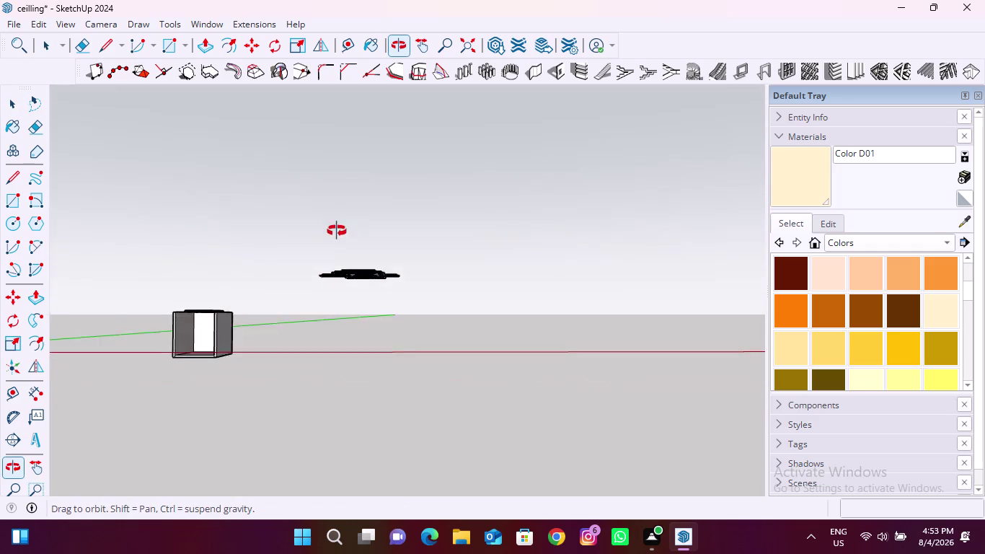
middle_drag(336, 236, 342, 208)
scroll(up, 3)
scroll(up, 3)
middle_drag(344, 307, 366, 243)
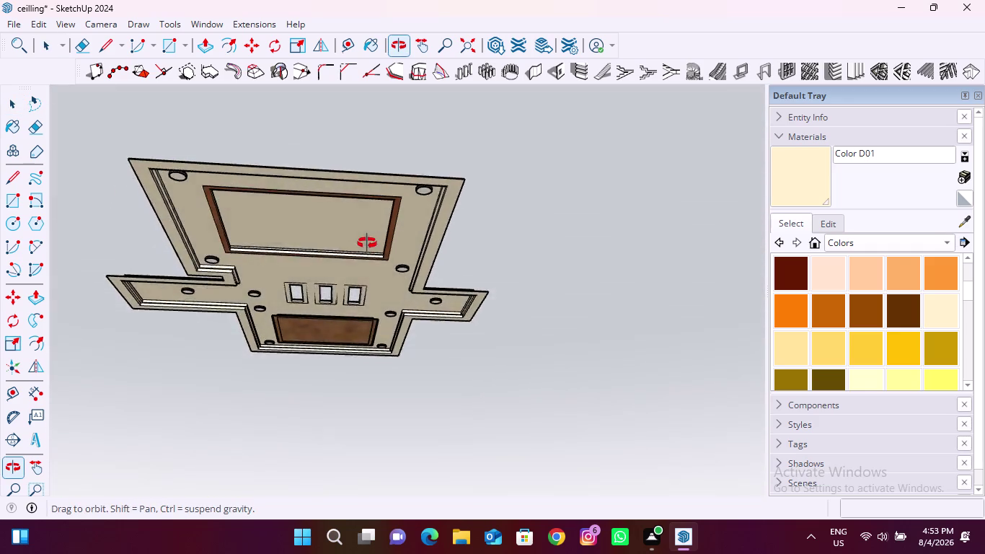
middle_drag(366, 243, 367, 233)
scroll(up, 3)
Review the underside once more, then close the model and confirm saving changes.
click(645, 294)
scroll(down, 3)
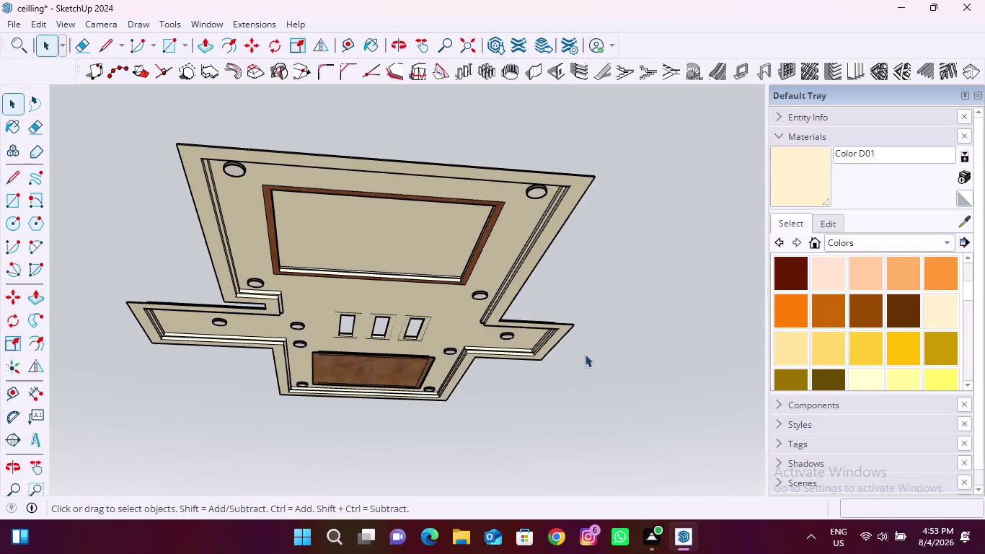
middle_drag(338, 391, 332, 271)
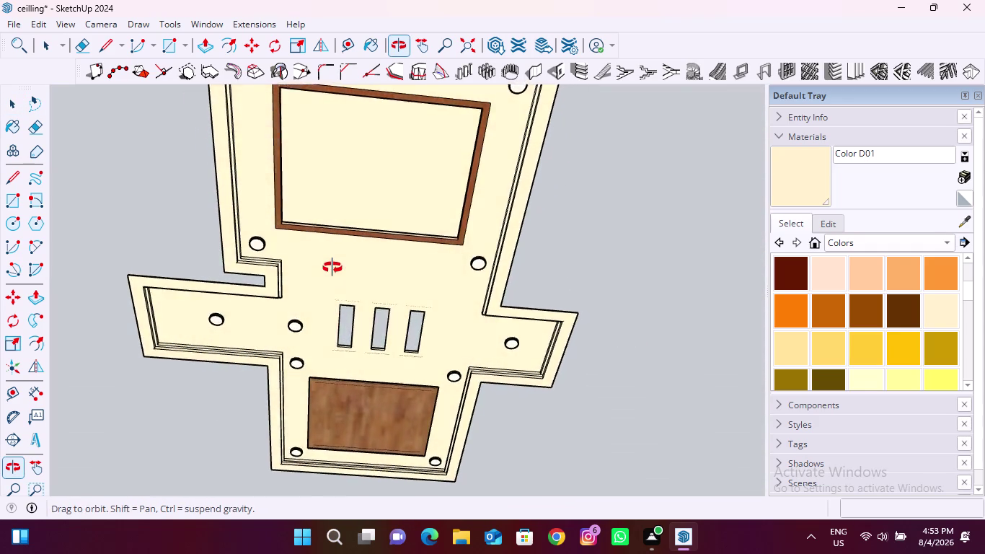
middle_drag(332, 271, 303, 268)
click(622, 254)
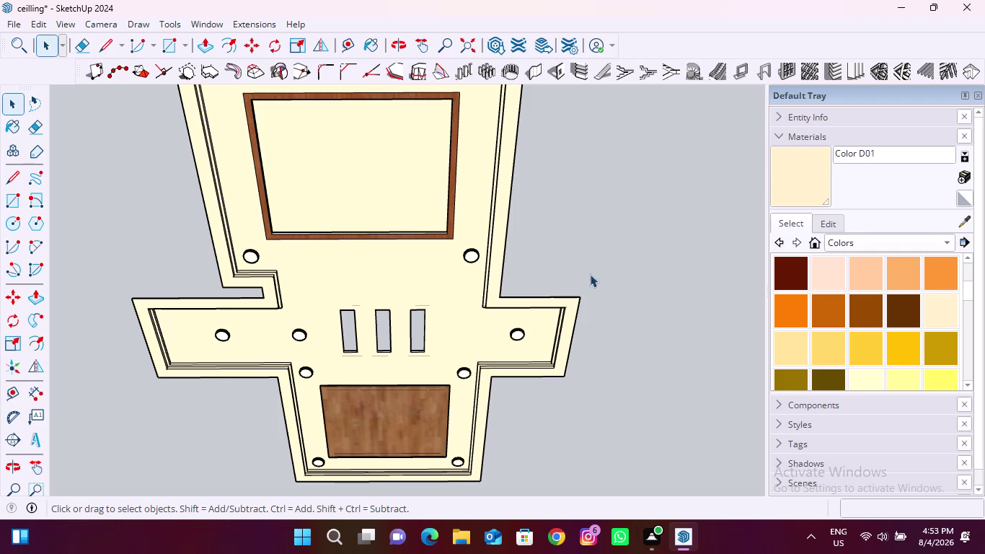
scroll(up, 3)
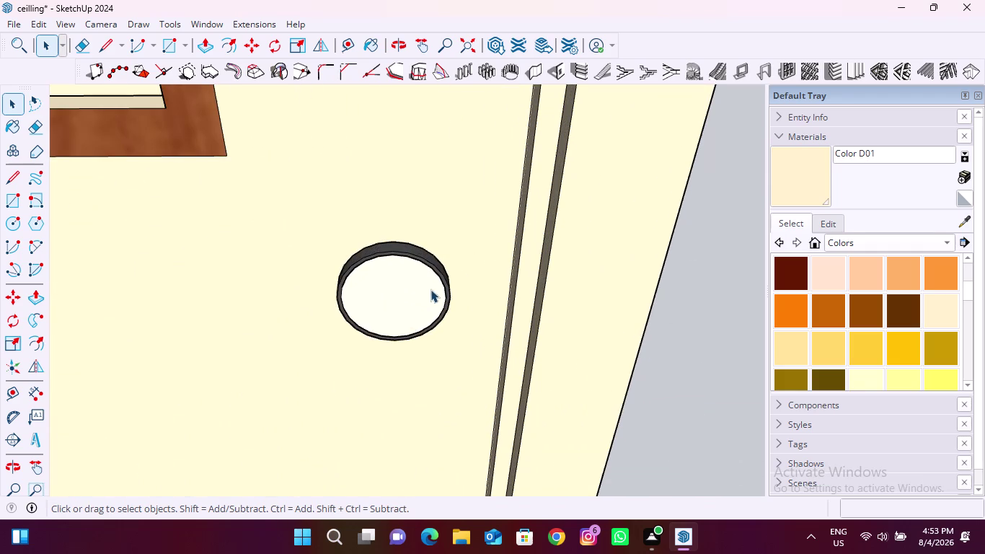
click(729, 317)
scroll(down, 3)
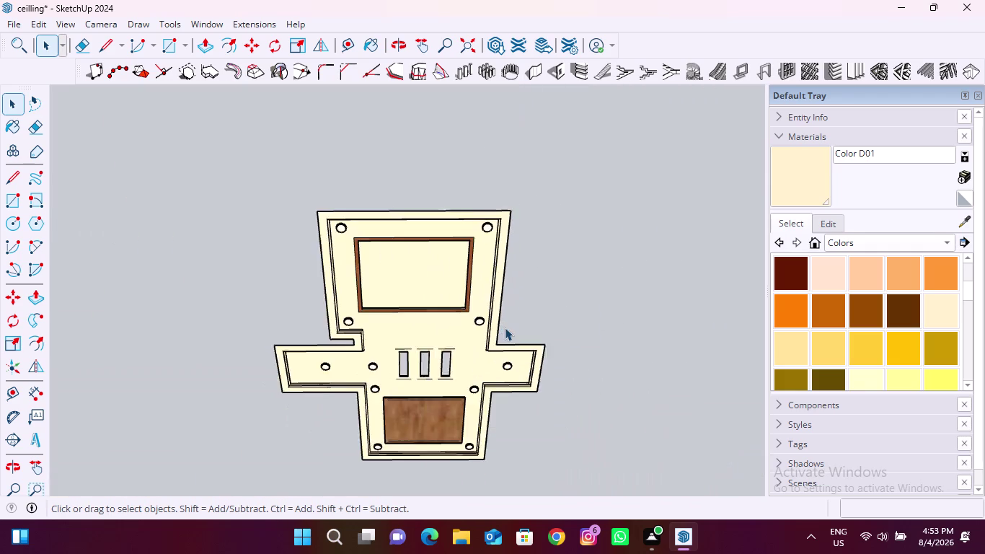
scroll(down, 3)
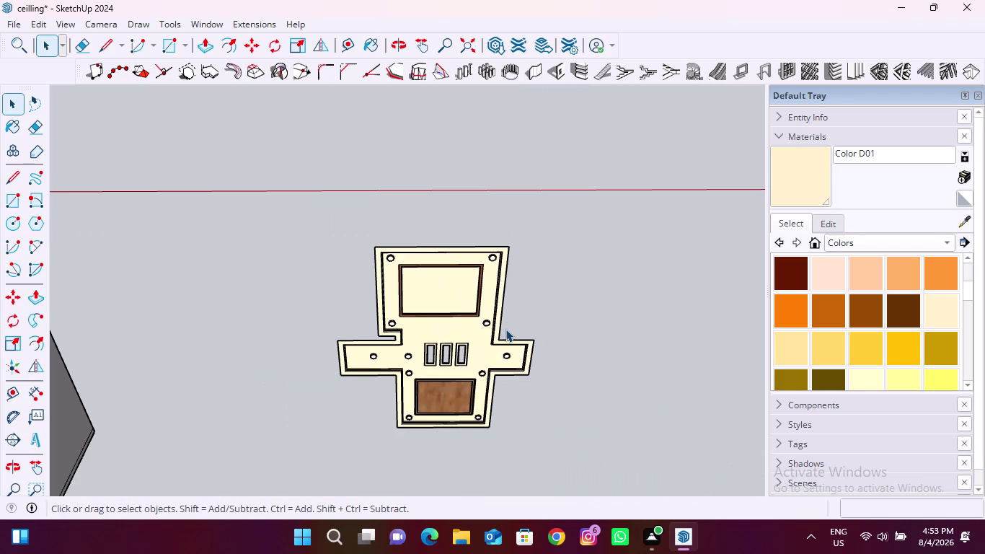
click(984, 0)
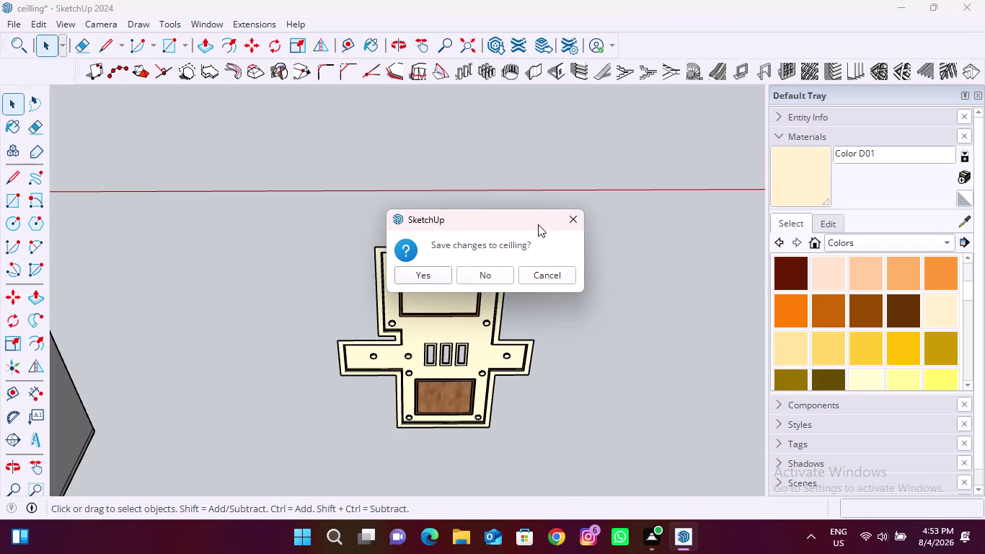
click(439, 273)
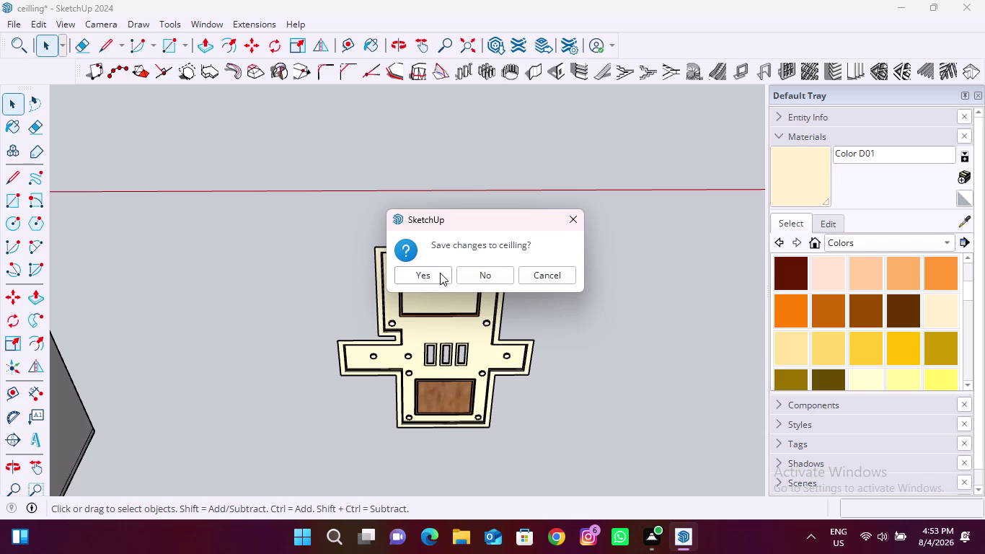